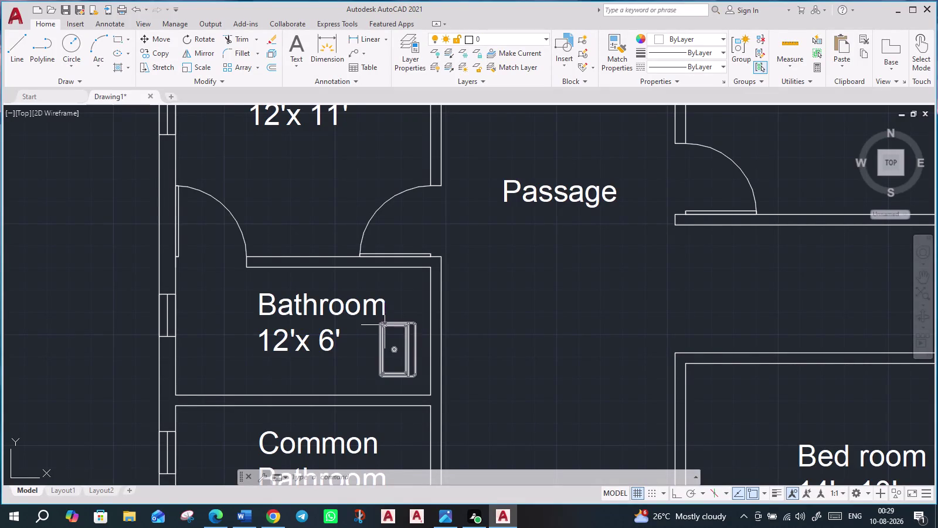
Rotate the 12'x 6' bathroom washbasin about its corner, with Ortho on, to lie horizontally.
click(385, 325)
text(ro)
key(Return)
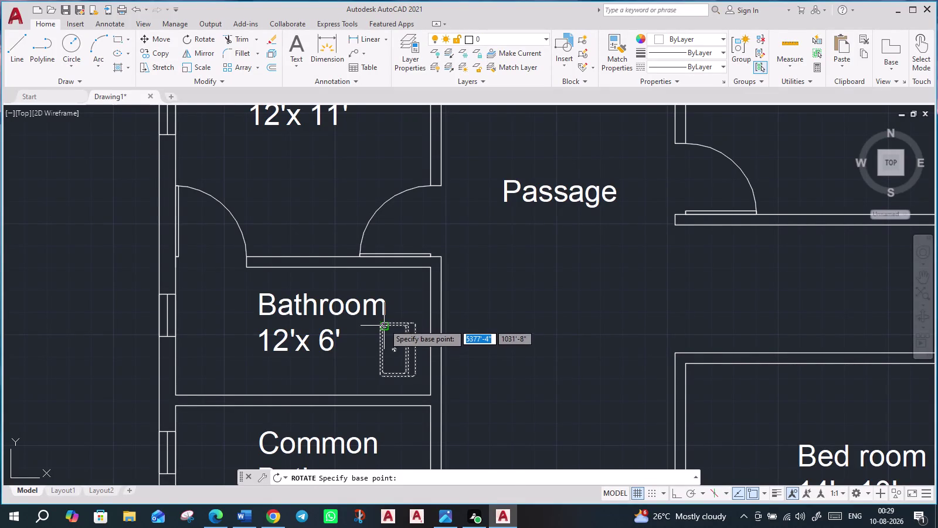
click(380, 323)
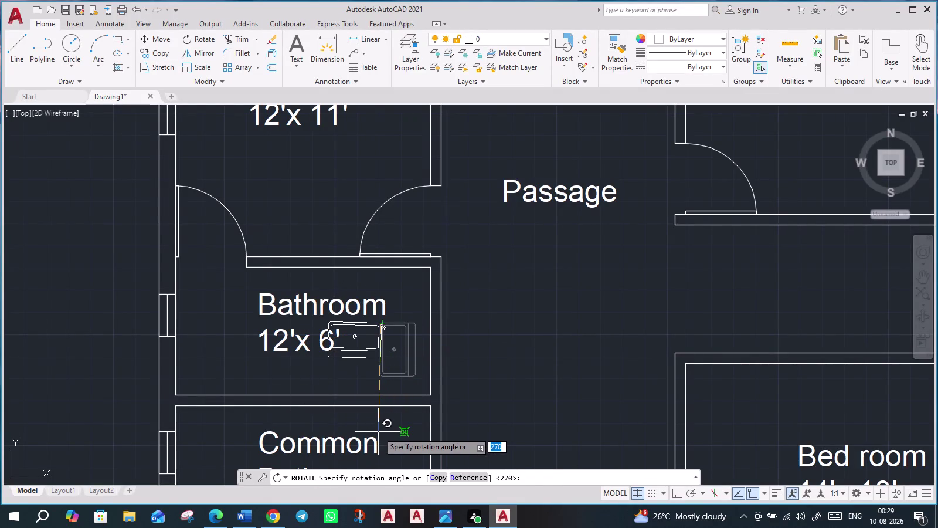
key(F8)
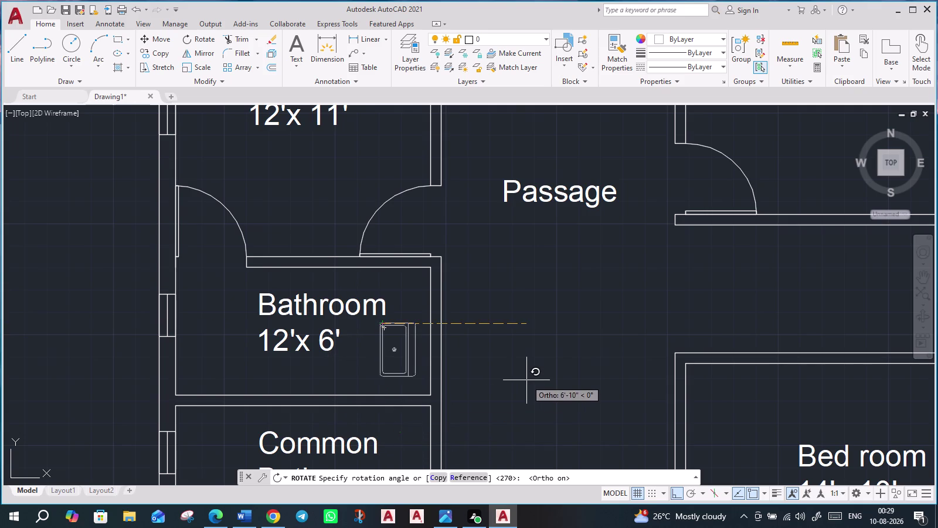
click(317, 245)
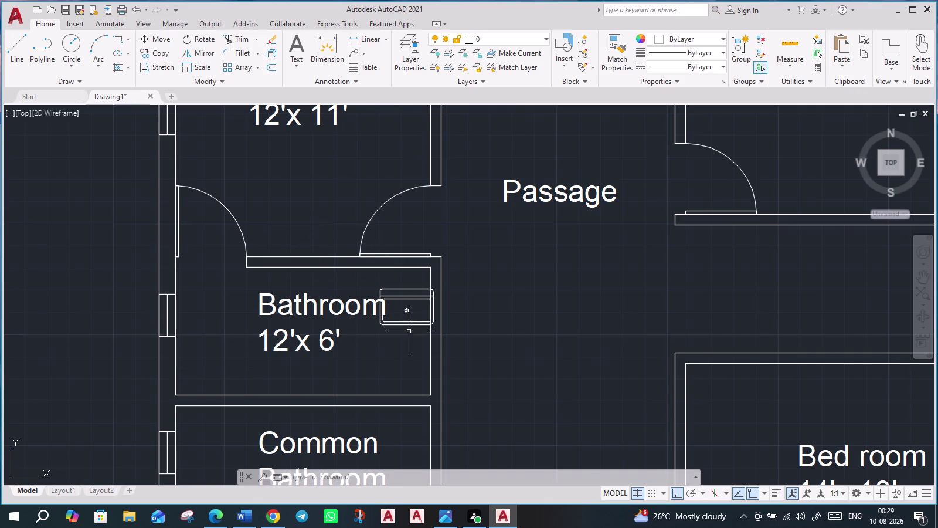
Select the rotated washbasin and start moving it with M.
click(405, 324)
key(m)
key(Return)
scroll(up, 3)
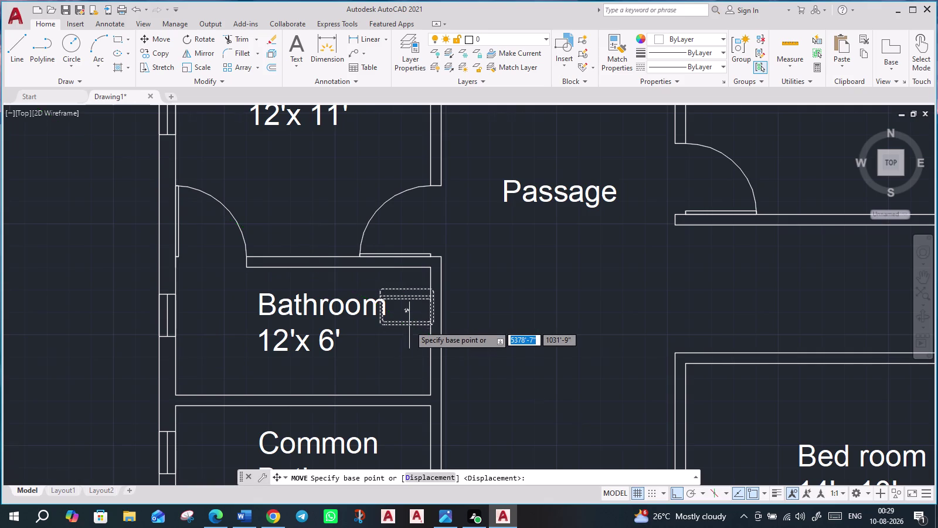
With Ortho off, snap the washbasin to the Nearest point on the 12'x 6' bathroom's bottom wall.
click(399, 325)
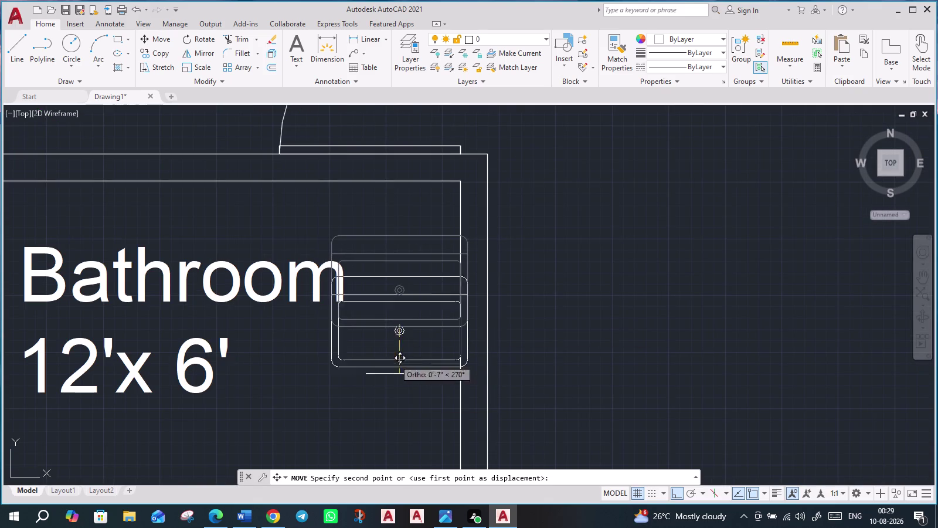
middle_drag(380, 391, 434, 175)
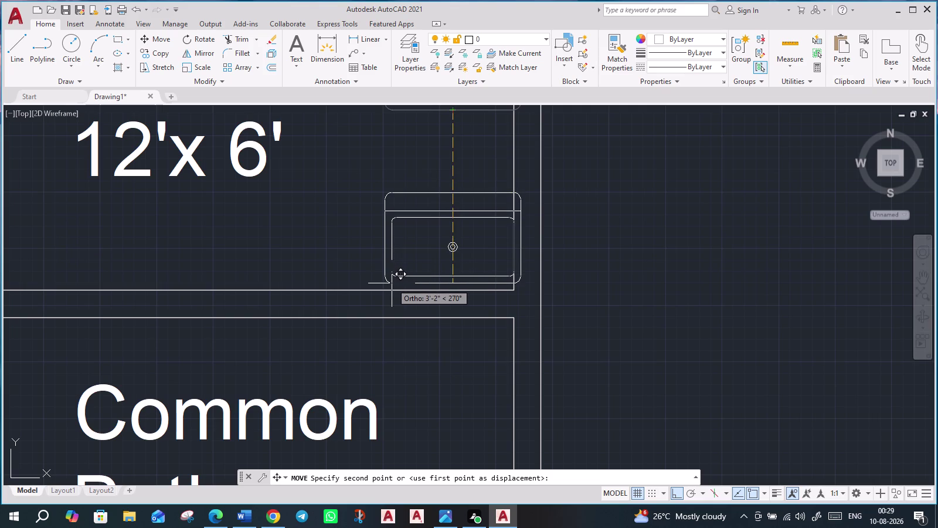
key(F8)
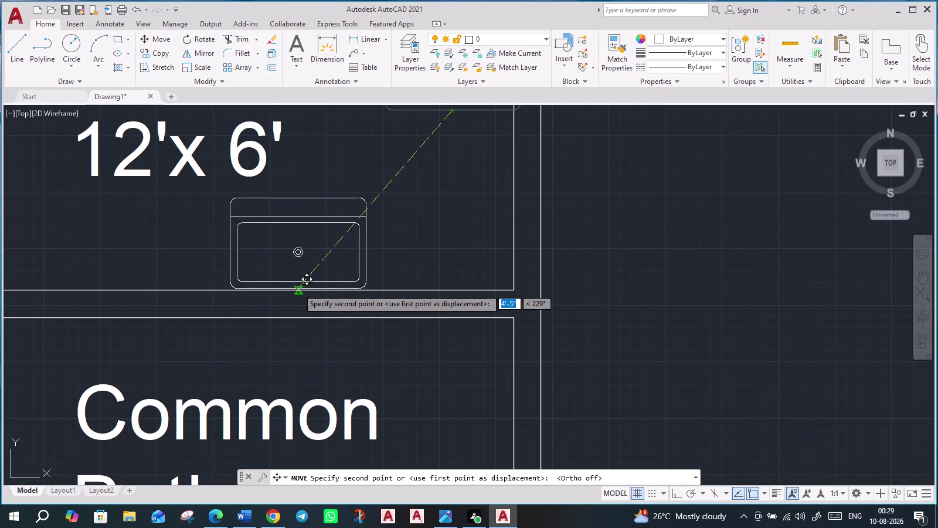
scroll(down, 3)
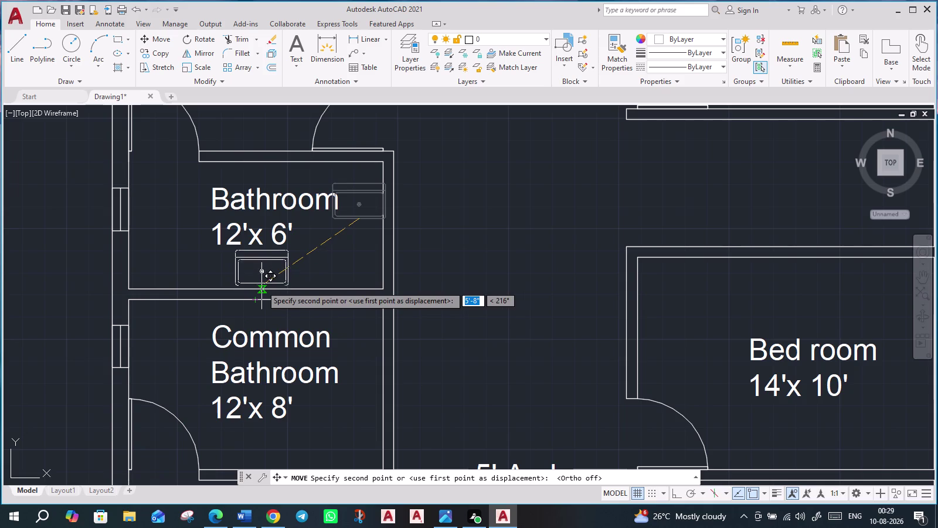
scroll(up, 3)
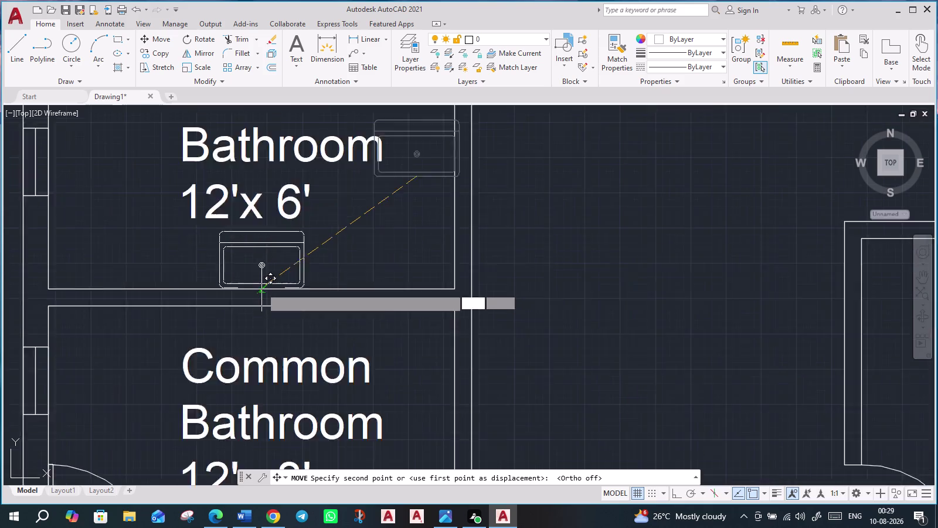
scroll(up, 3)
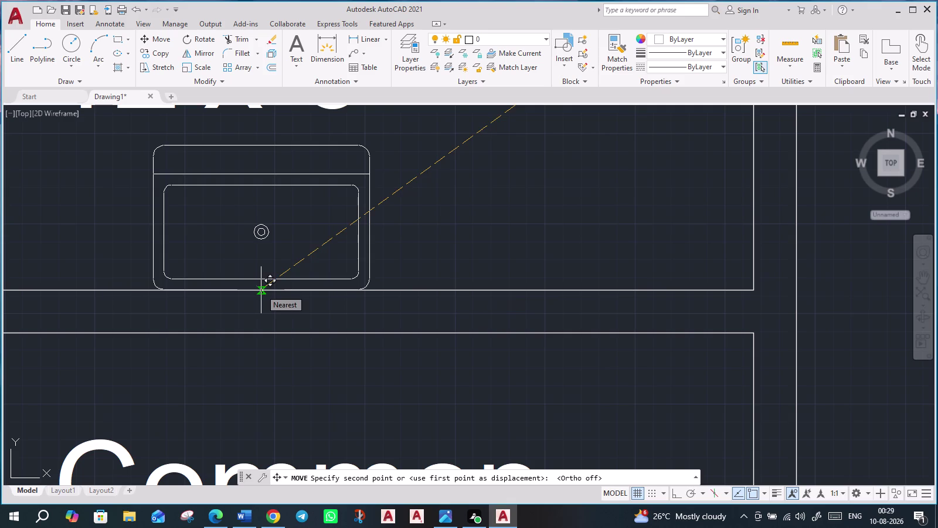
click(261, 290)
scroll(down, 3)
scroll(down, 3)
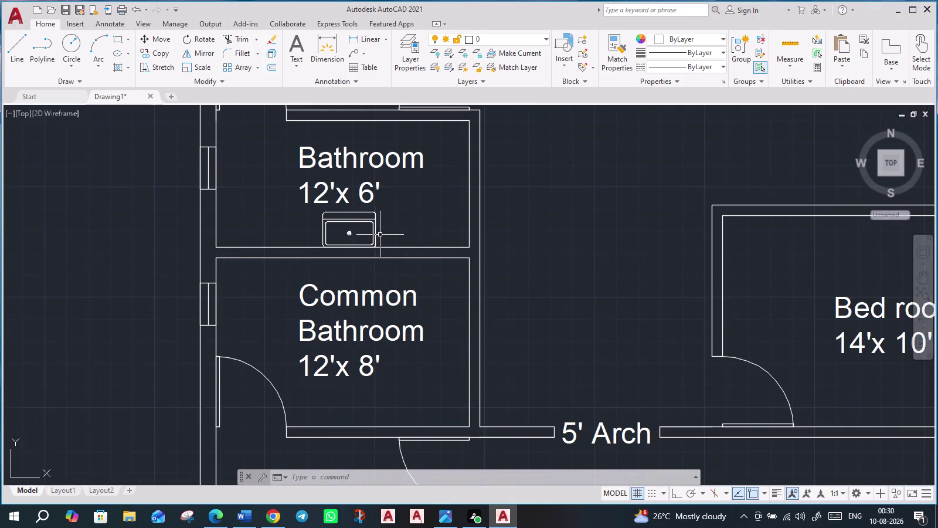
Bring the 14'x 5' bathroom into view and rotate its washbasin with Ortho on.
scroll(down, 3)
middle_drag(532, 248, 228, 361)
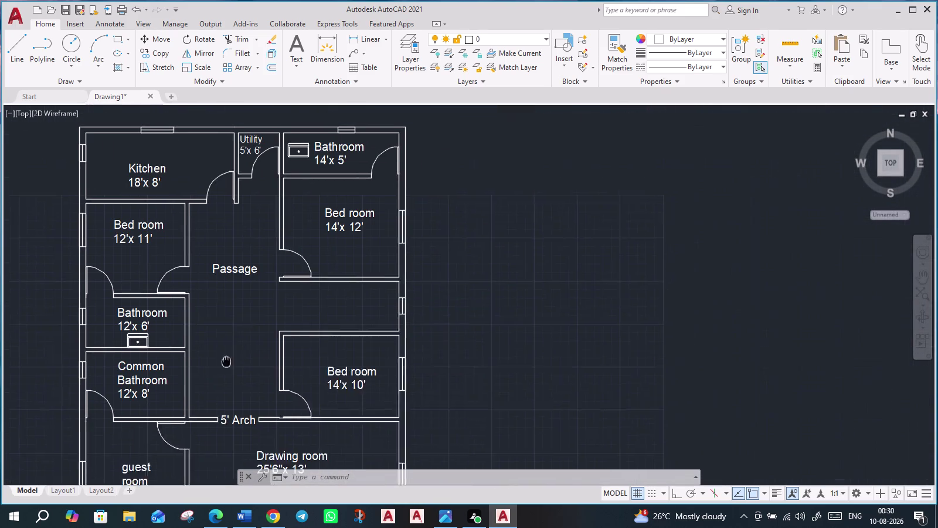
middle_drag(227, 360, 214, 368)
scroll(up, 3)
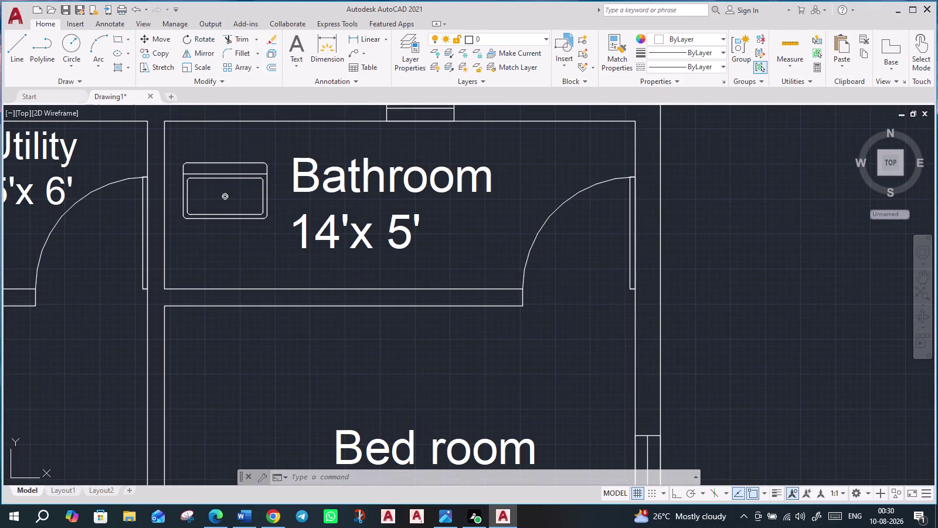
scroll(down, 3)
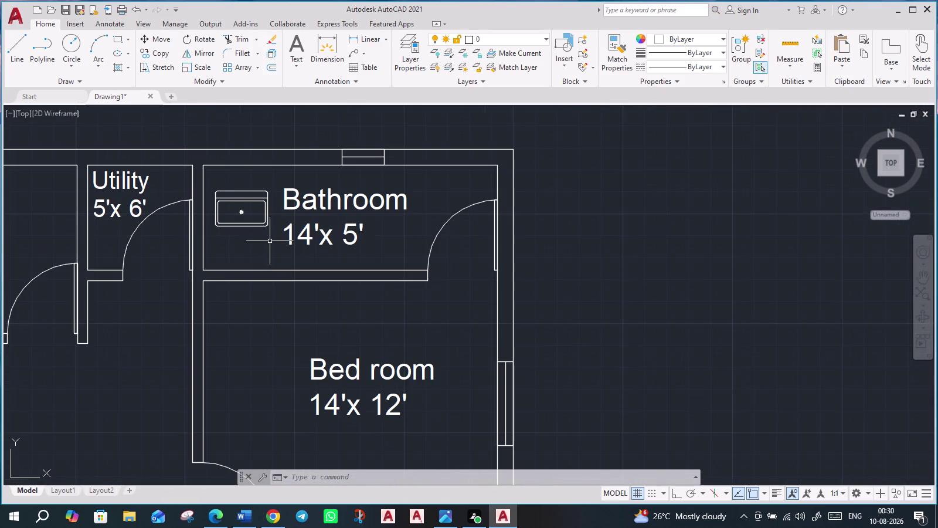
click(262, 198)
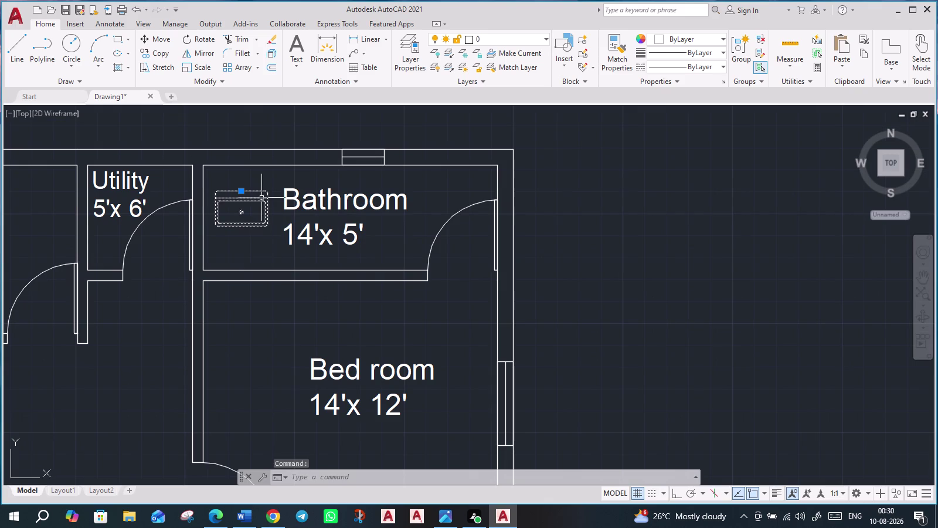
text(ro)
key(Return)
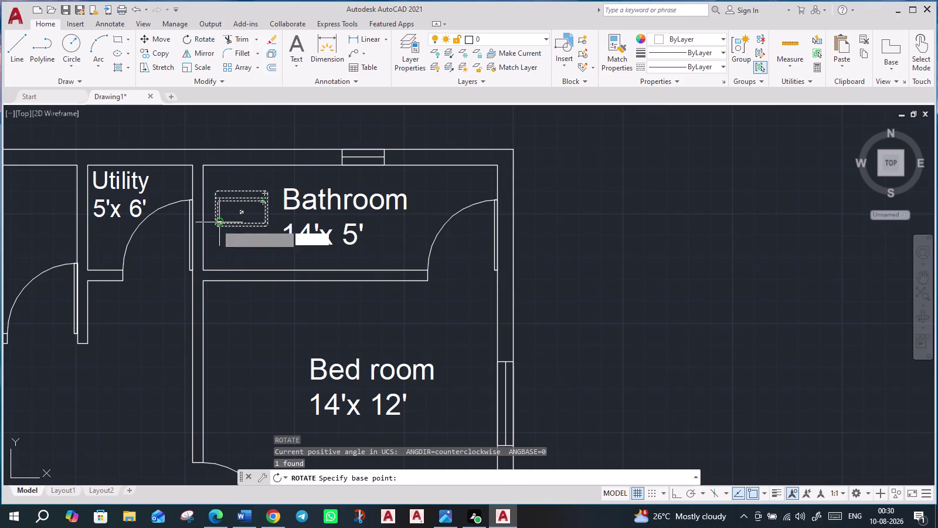
click(212, 227)
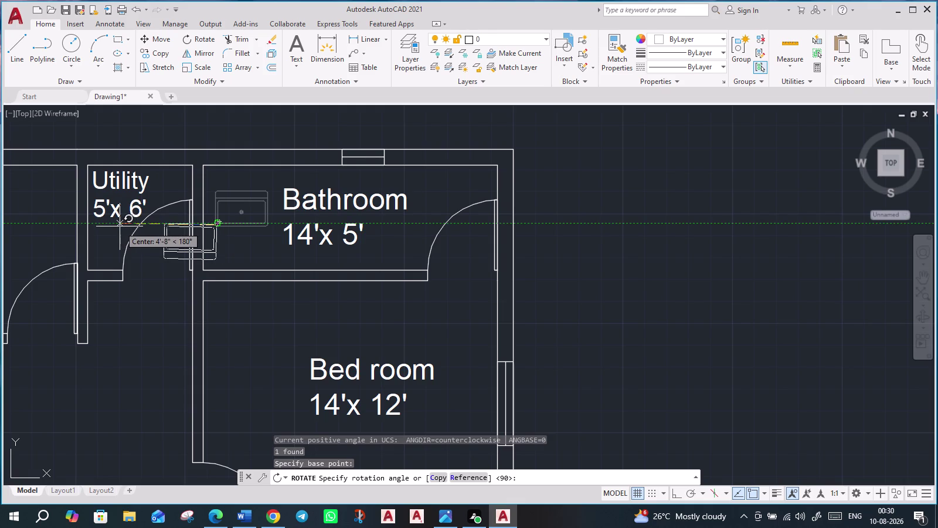
key(F8)
click(120, 226)
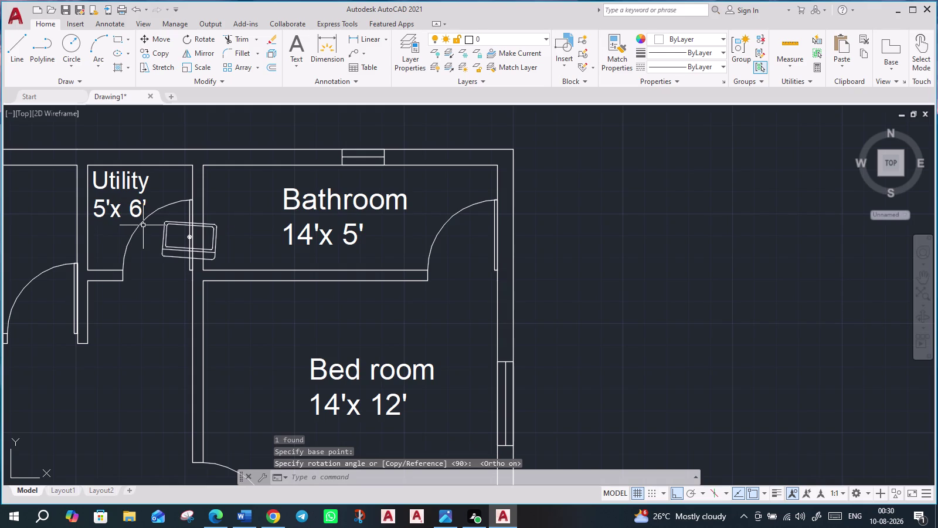
Undo that rotation and rotate the washbasin again about its corner.
key(ctrl+z)
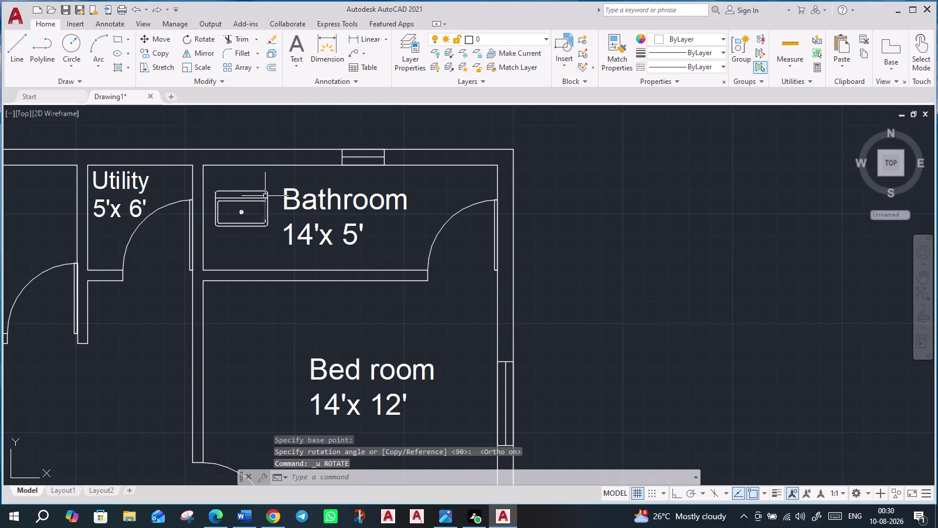
click(266, 195)
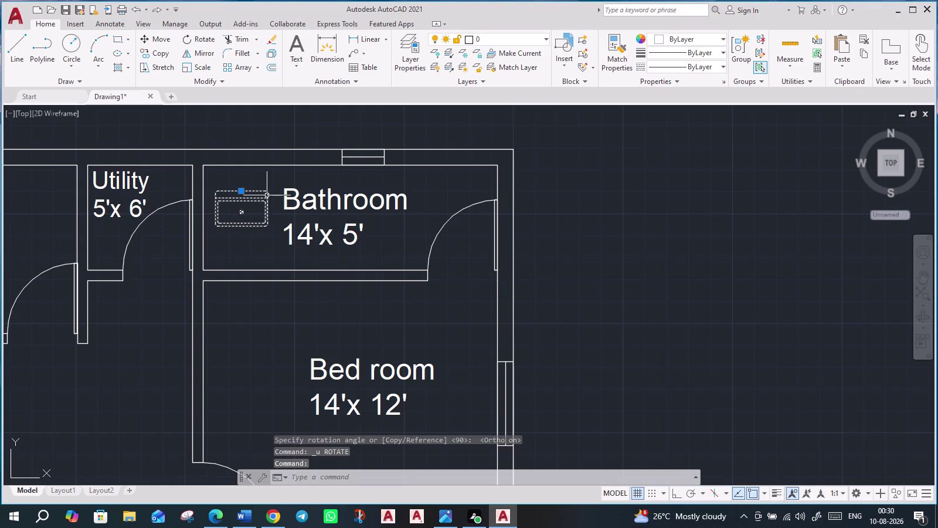
key(r)
key(o)
key(Return)
click(267, 194)
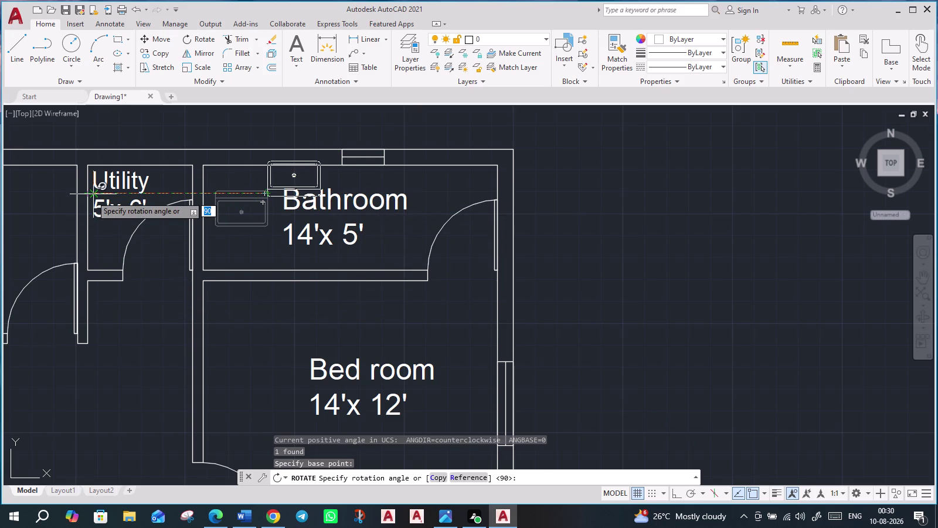
key(F8)
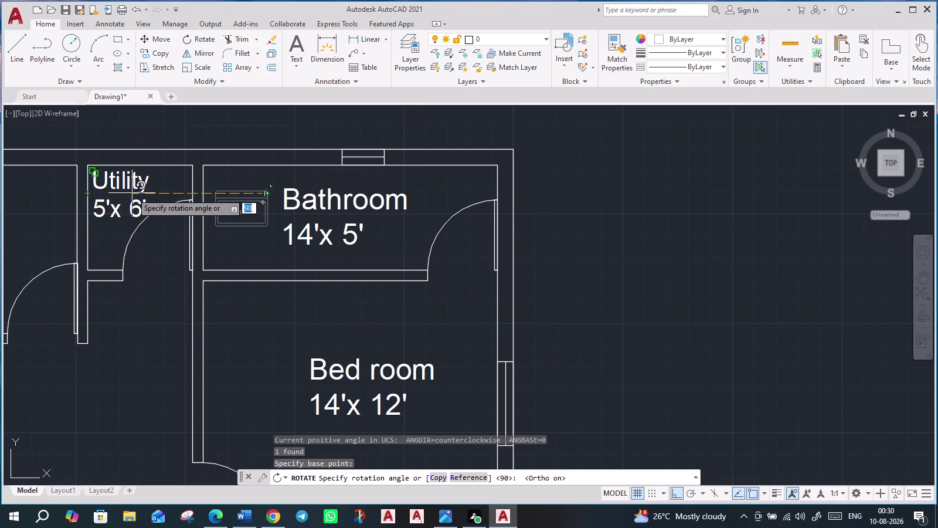
click(113, 193)
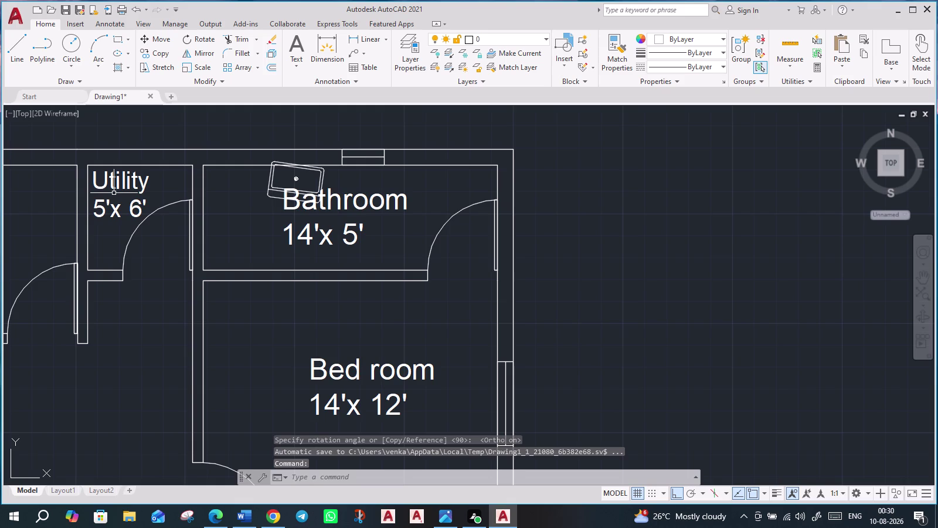
Undo the tilted rotation and turn the washbasin to its new orientation by the top wall.
key(ctrl+z)
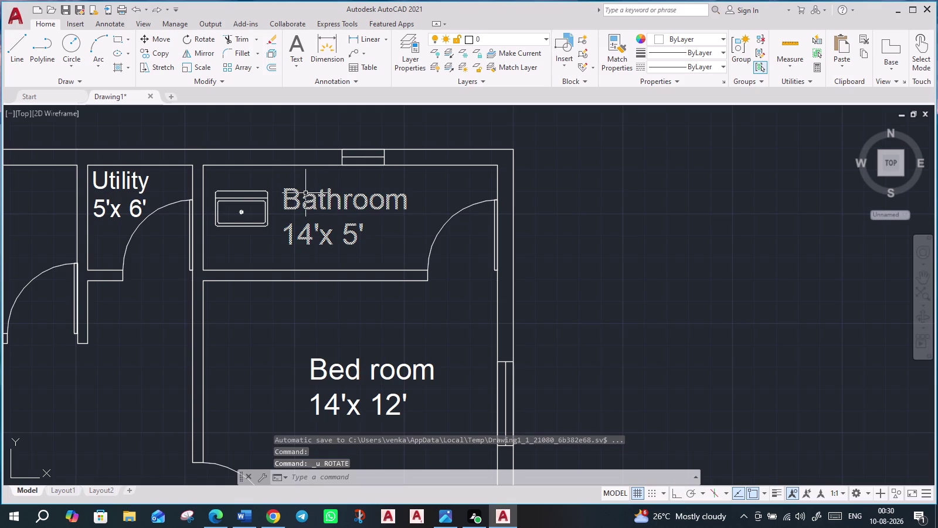
click(266, 196)
text(ro)
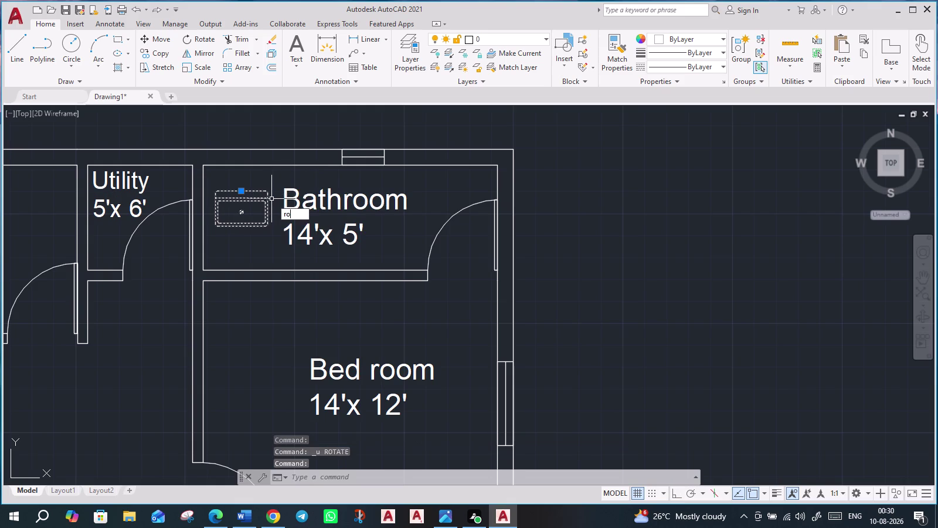
key(Return)
click(215, 190)
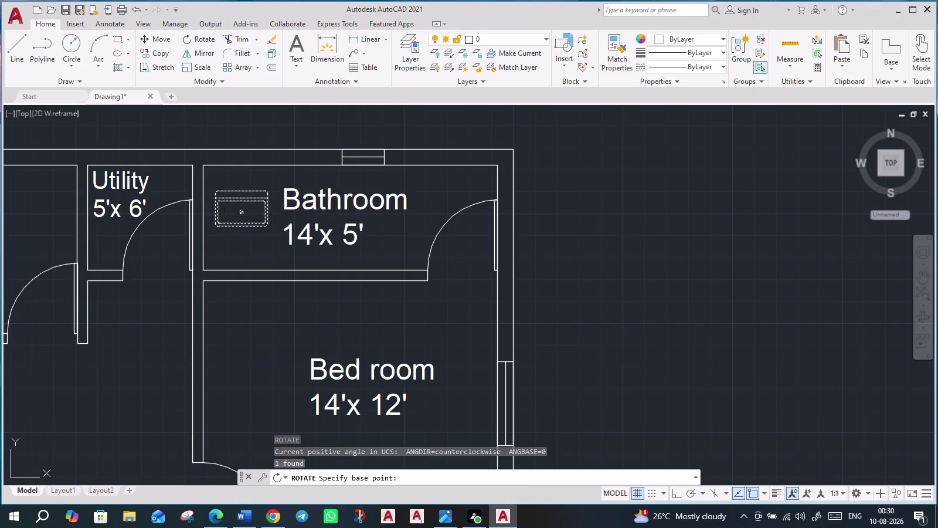
click(19, 190)
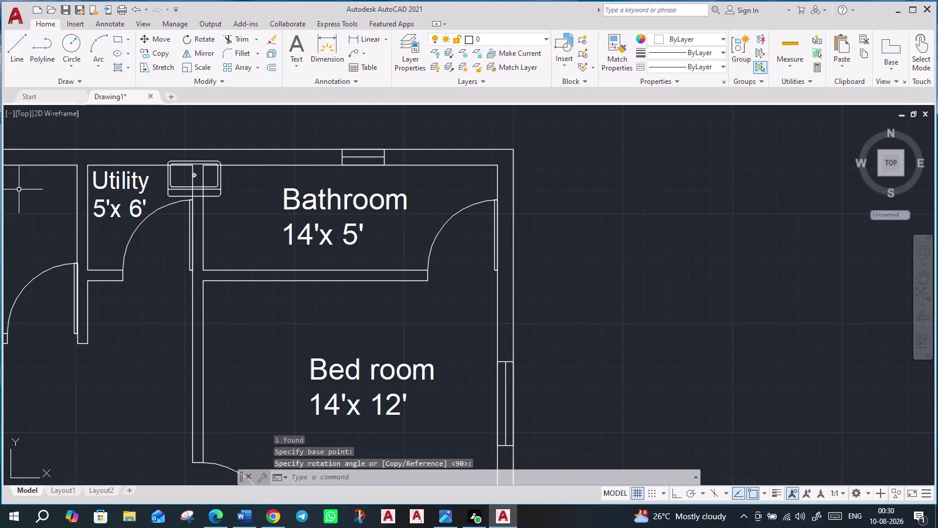
click(195, 164)
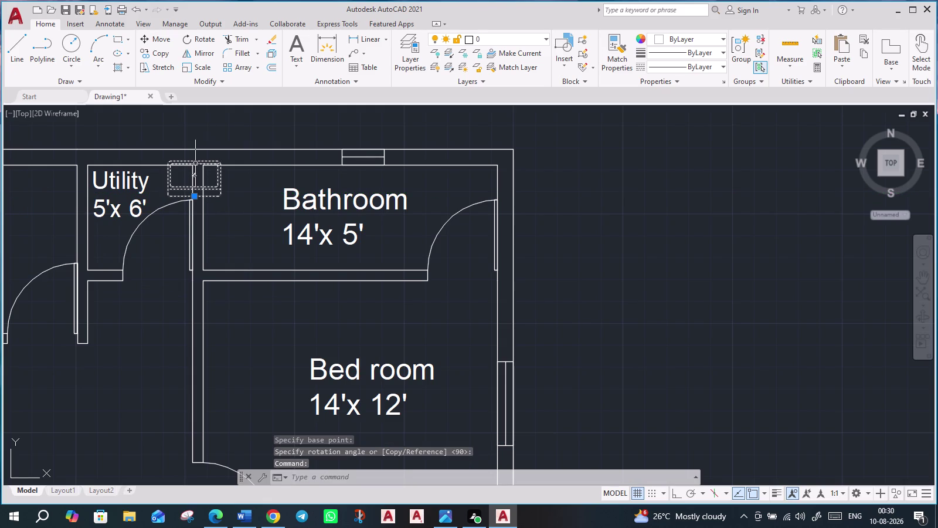
Move the washbasin by its edge onto the top wall inside the 14'x 5' bathroom.
key(b)
key(BackSpace)
key(m)
key(Return)
scroll(up, 3)
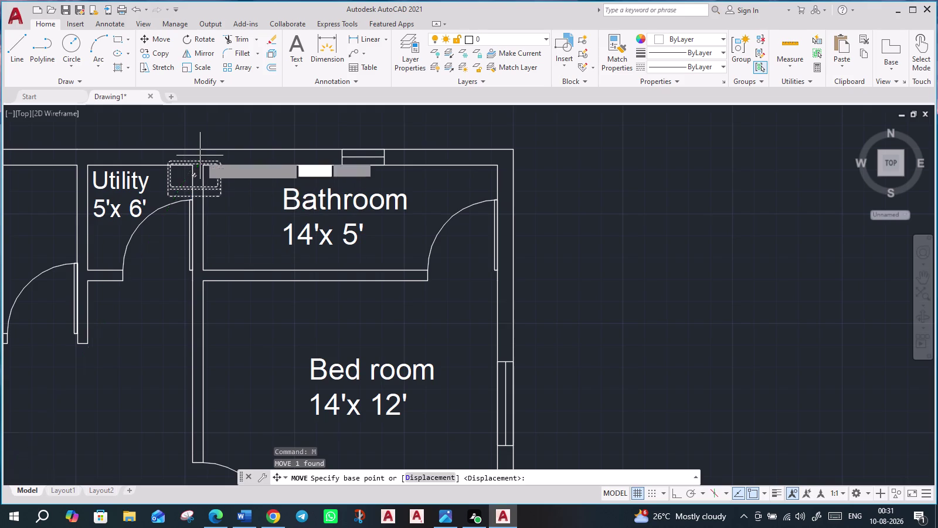
scroll(up, 3)
click(171, 177)
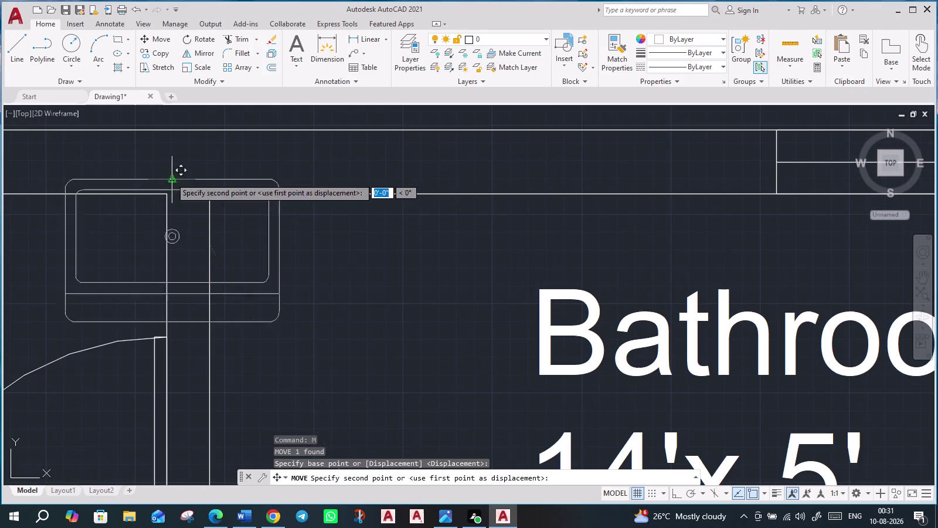
scroll(down, 3)
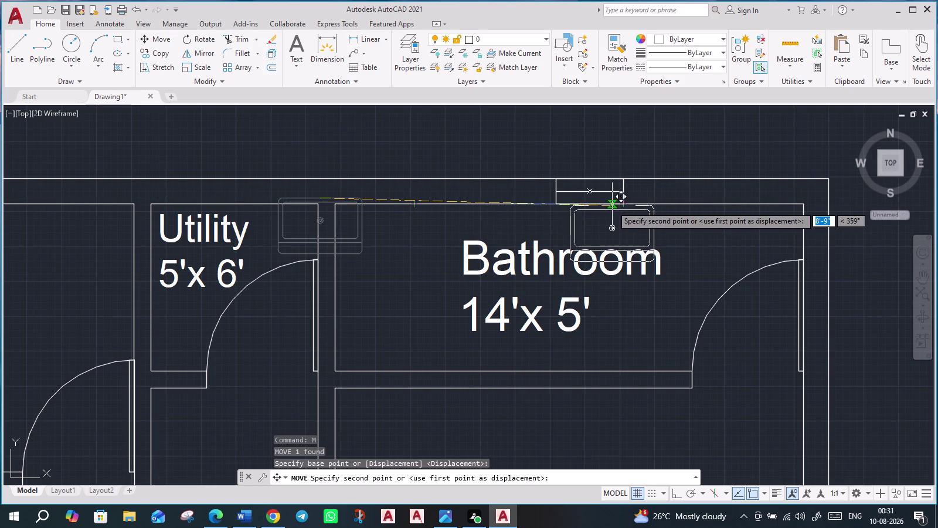
scroll(up, 3)
scroll(up, 3)
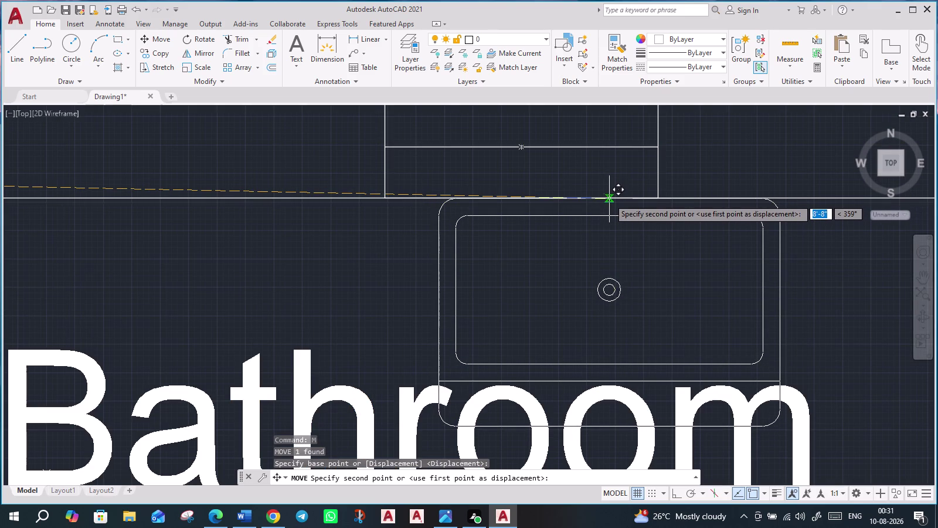
click(609, 199)
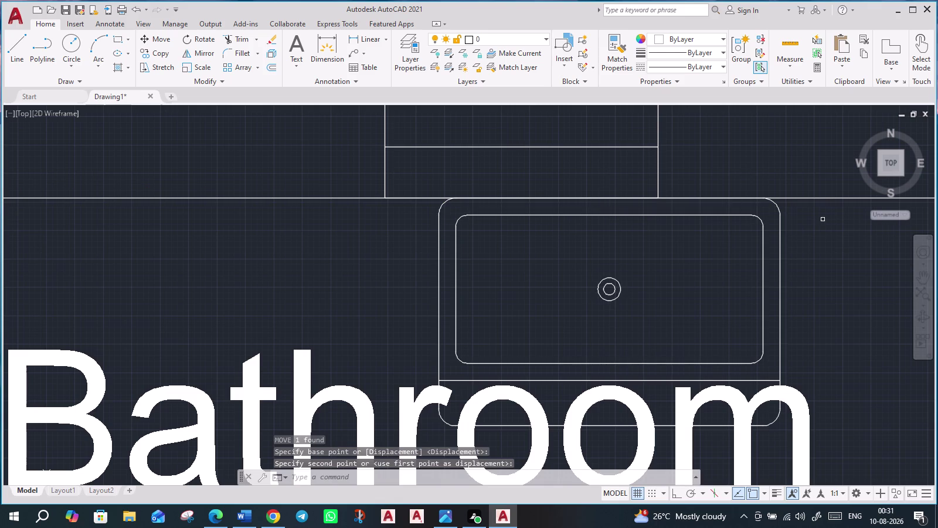
scroll(down, 3)
Zoom out and pan until the entire house floor plan is centered in view.
middle_drag(688, 274, 674, 265)
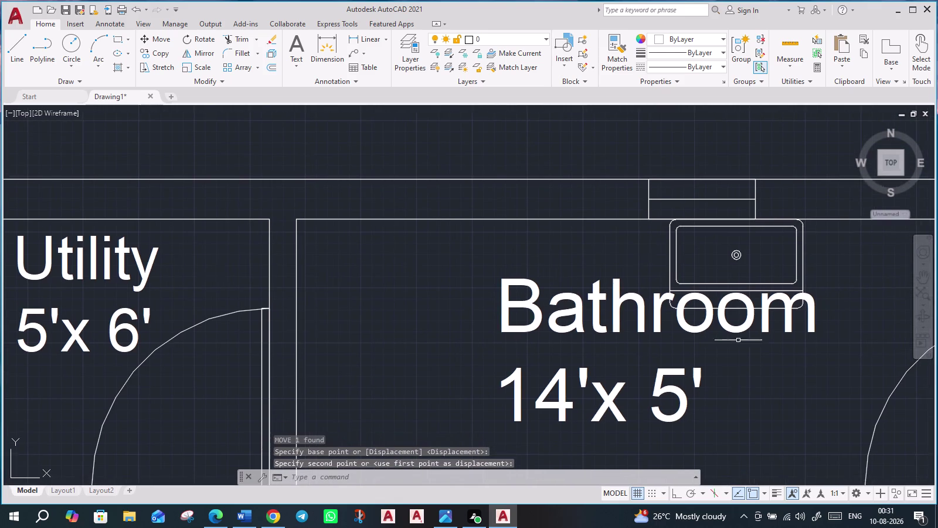
scroll(down, 3)
middle_drag(799, 367, 529, 274)
scroll(down, 3)
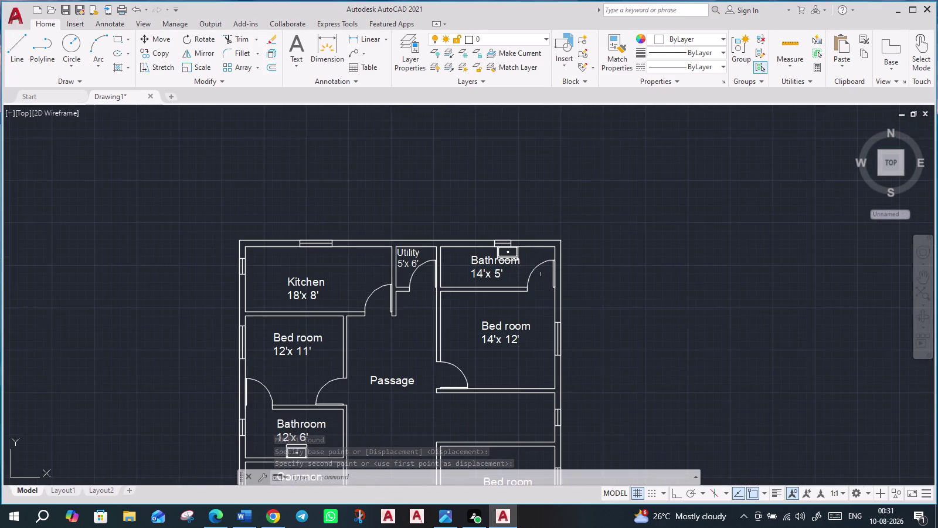
middle_drag(588, 307, 531, 227)
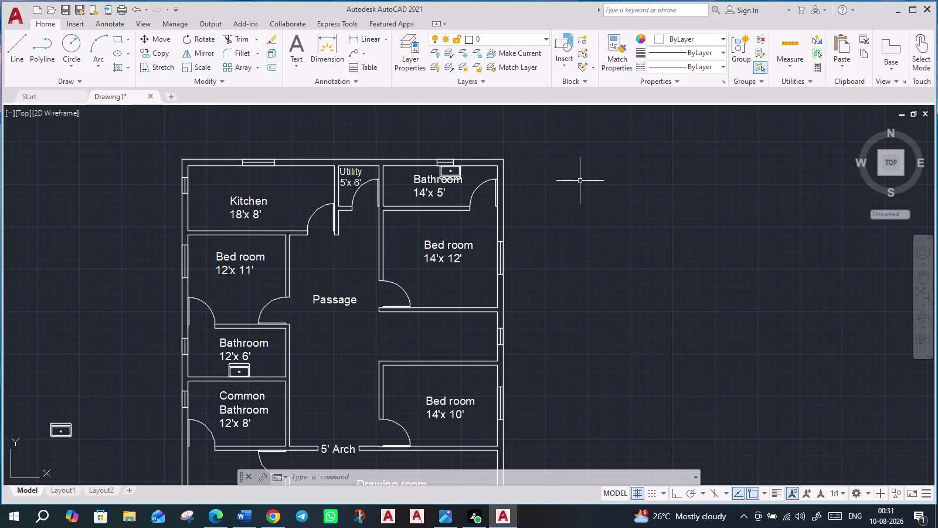
text(des)
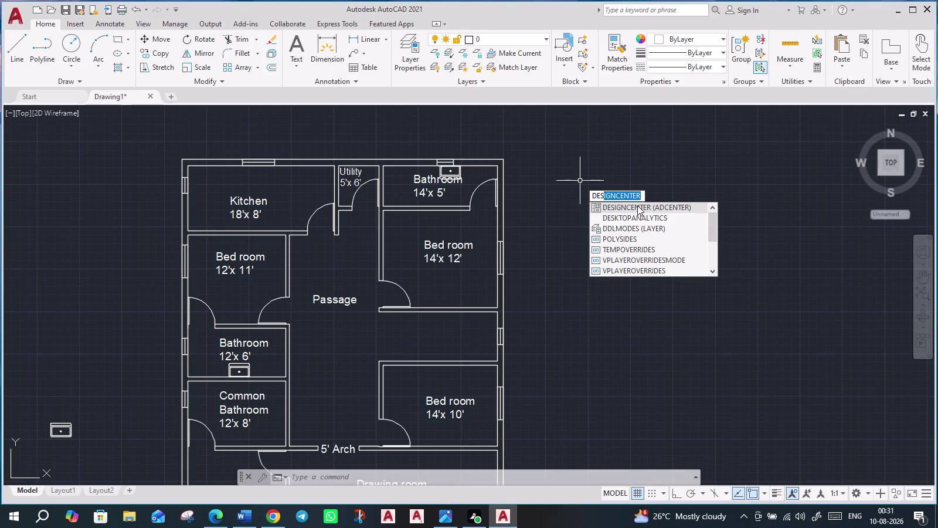
Drag Kitchens.dwg's Refrigerator - 2 door - 36 in front block beside the plan, then close DesignCenter.
click(637, 205)
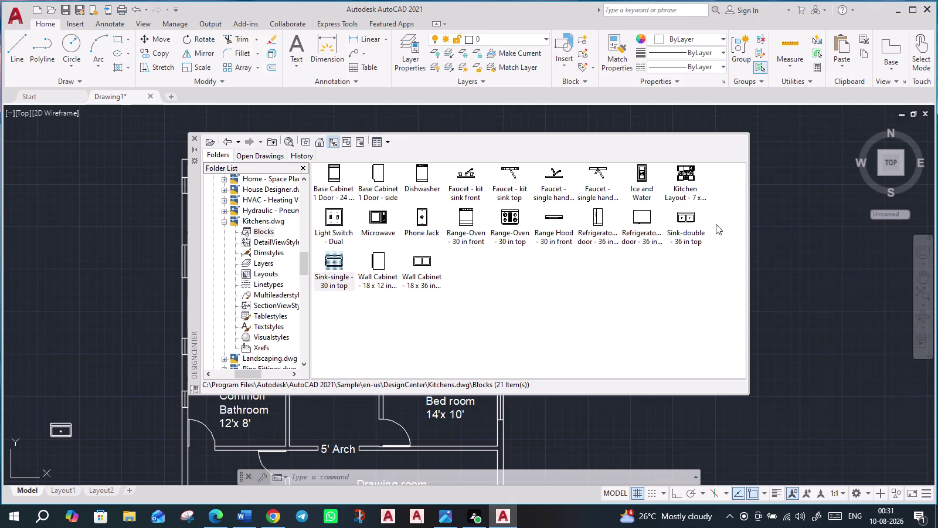
click(595, 231)
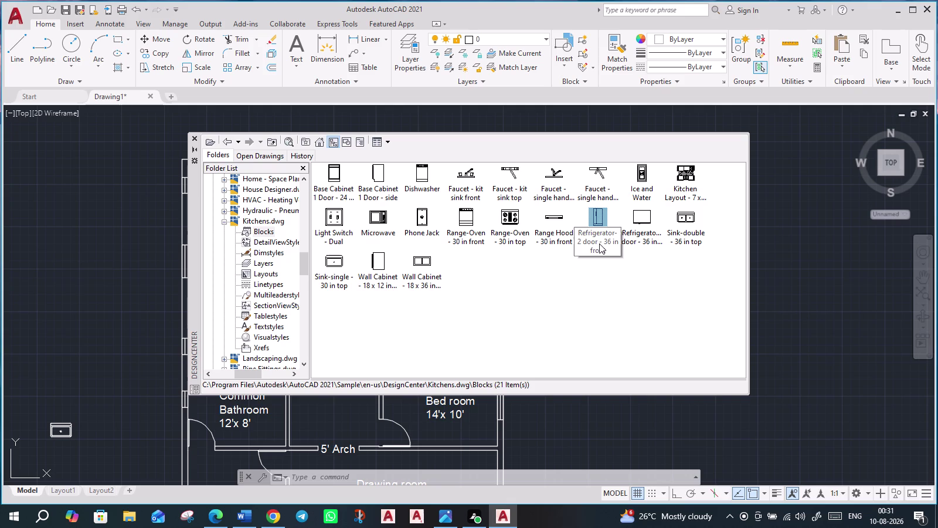
drag(602, 238, 161, 378)
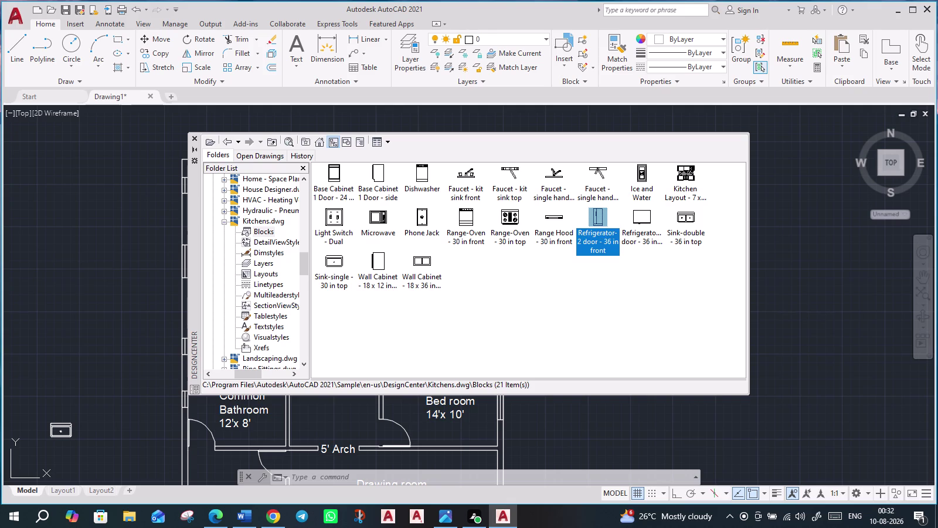
drag(160, 379, 76, 319)
click(76, 319)
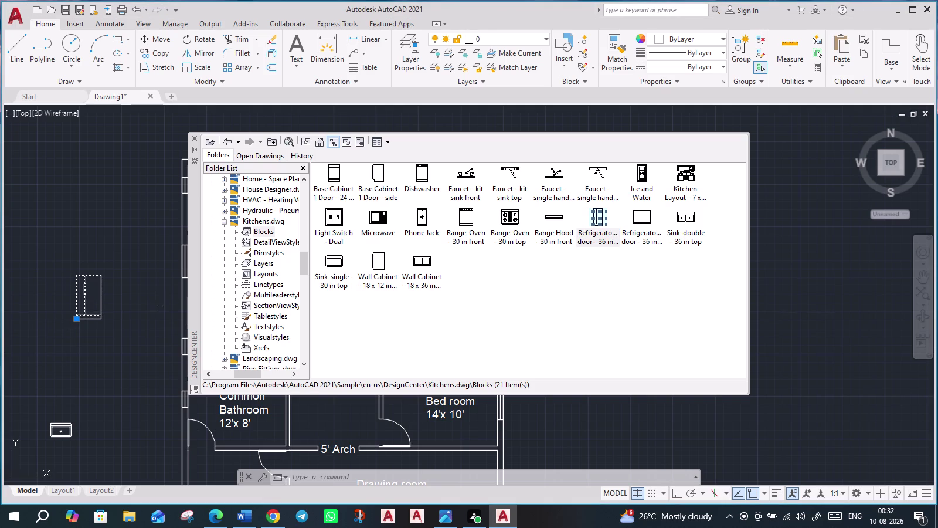
click(194, 138)
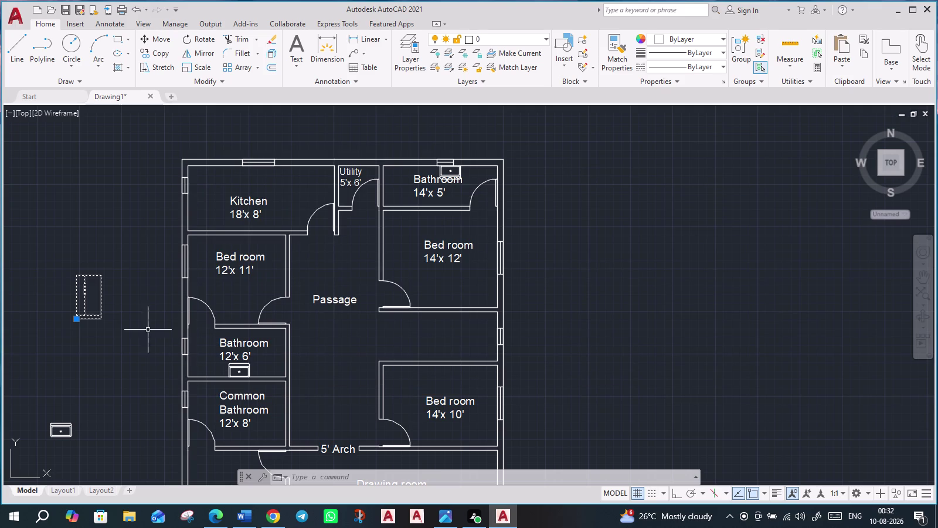
click(76, 318)
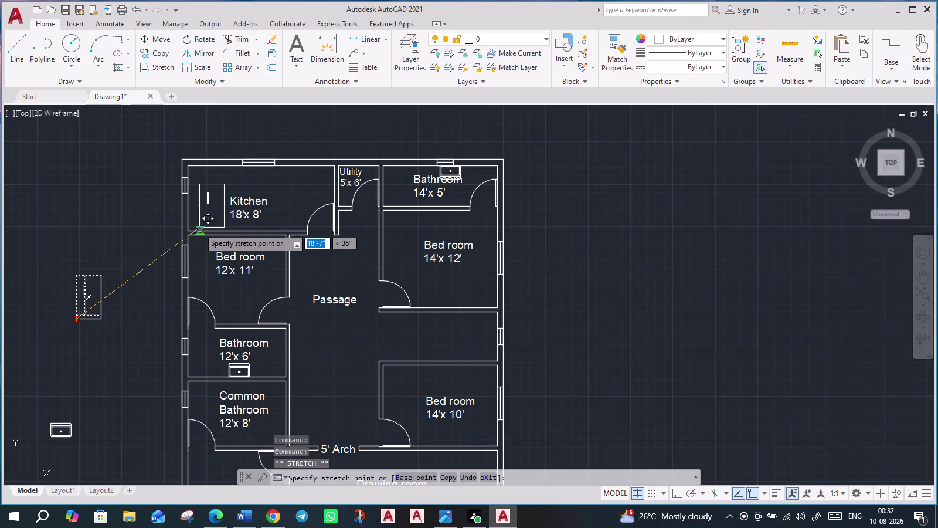
Cancel the pending stretch and pan to show the lower rooms down to the guest room.
scroll(up, 3)
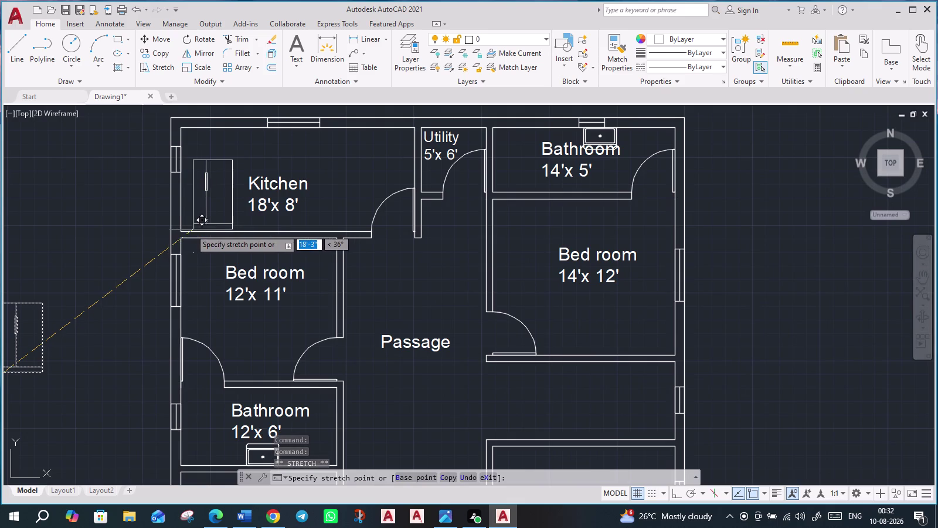
scroll(up, 3)
click(189, 233)
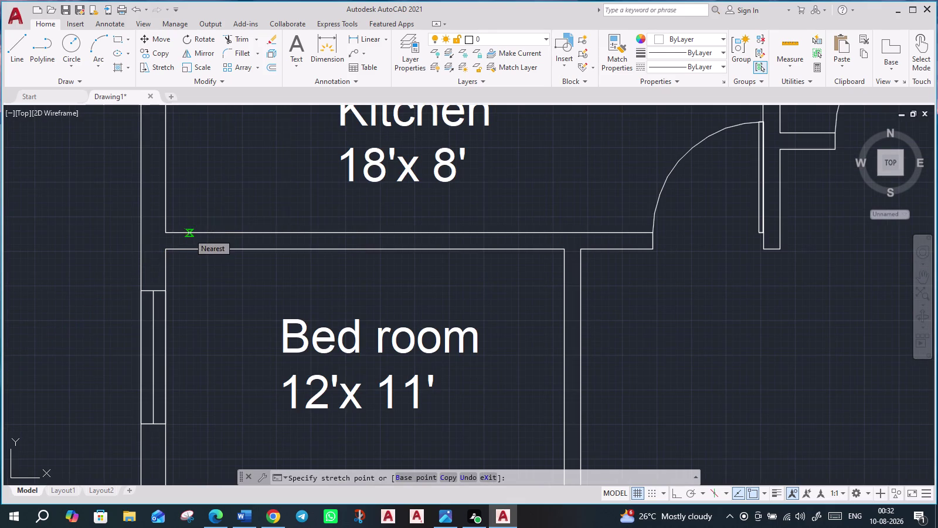
scroll(down, 3)
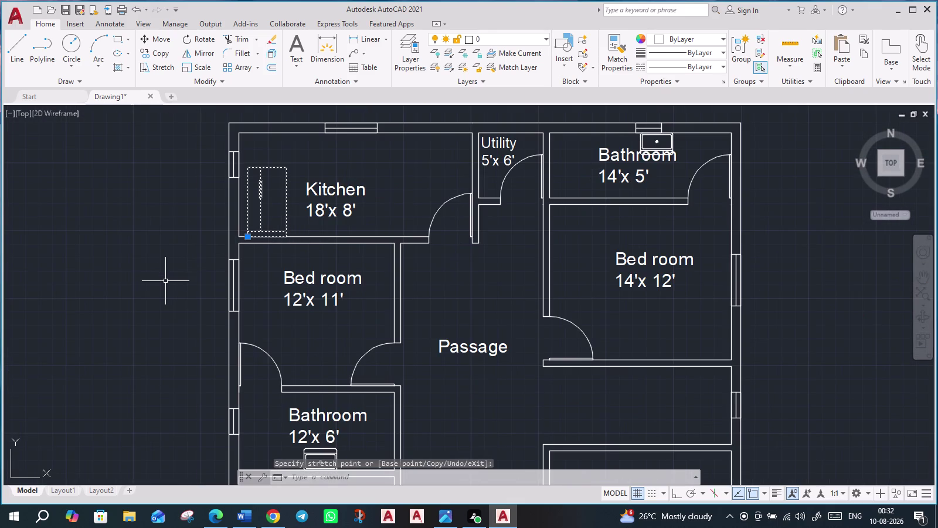
key(Escape)
scroll(down, 3)
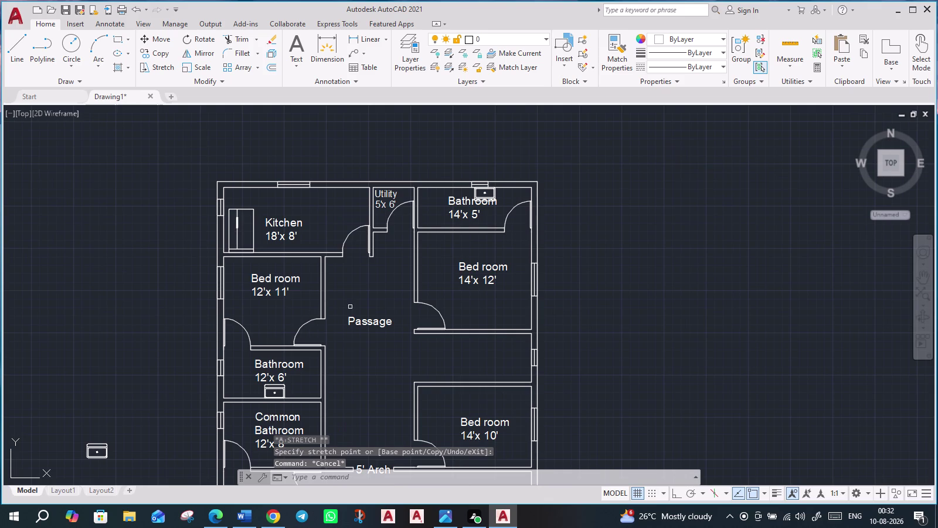
middle_drag(595, 360, 505, 295)
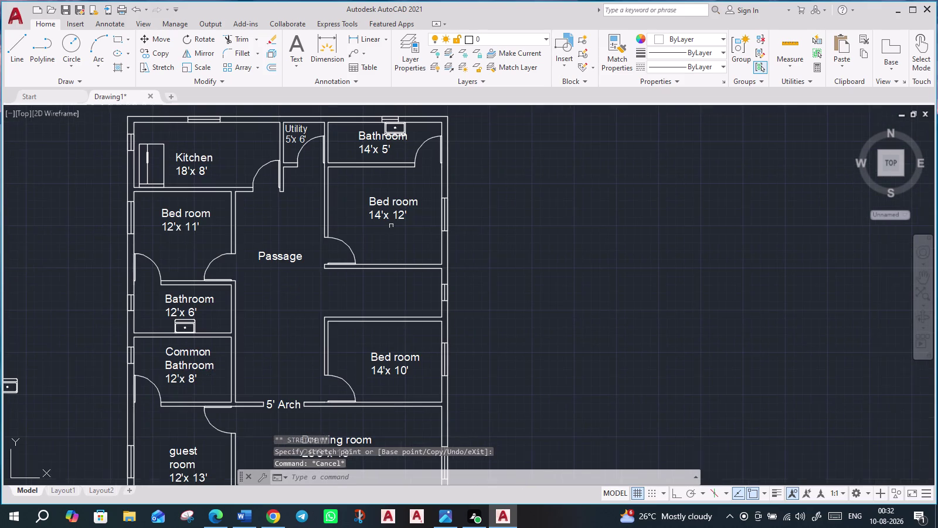
Reopen DesignCenter and browse the Folder List to House Designer.dwg.
text(des)
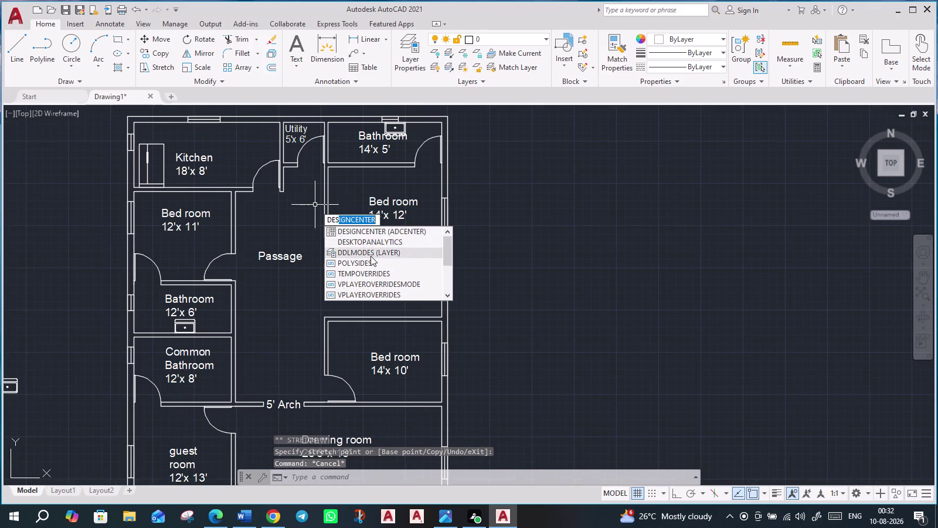
click(374, 232)
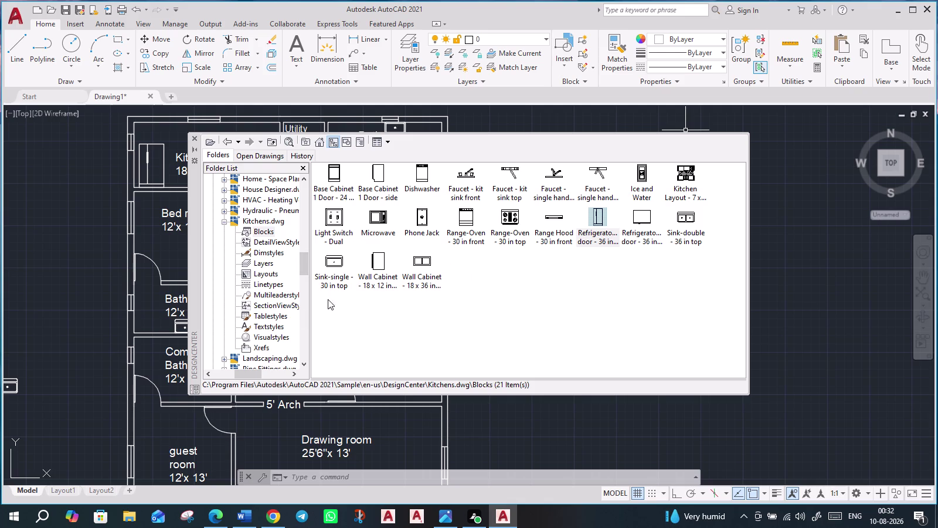
scroll(down, 3)
scroll(up, 3)
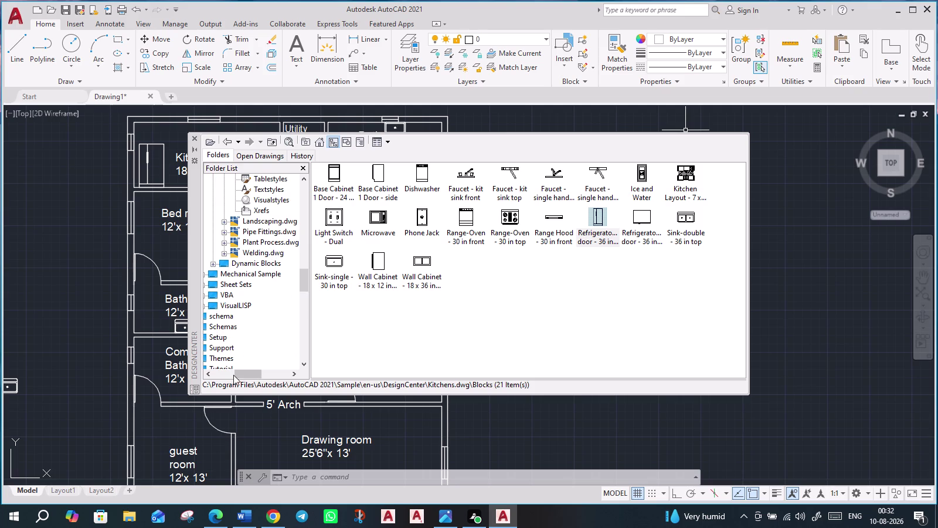
scroll(up, 3)
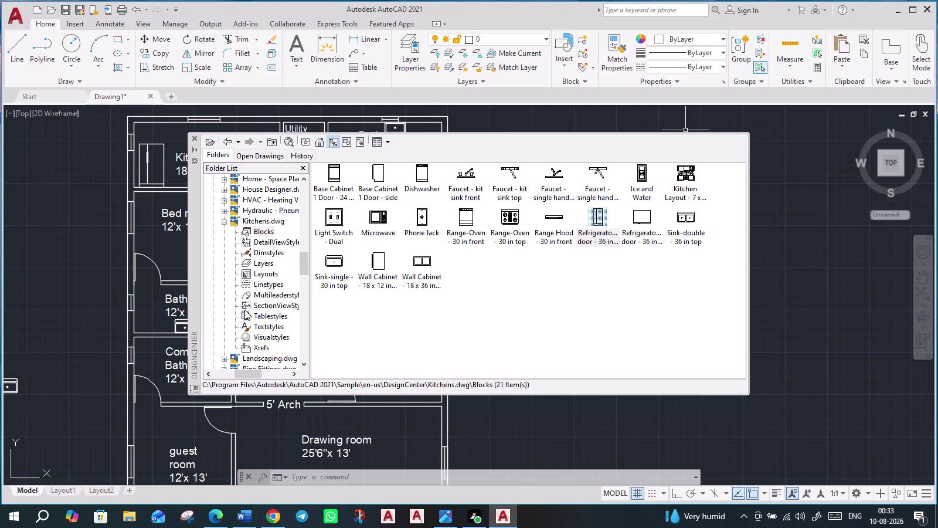
click(270, 192)
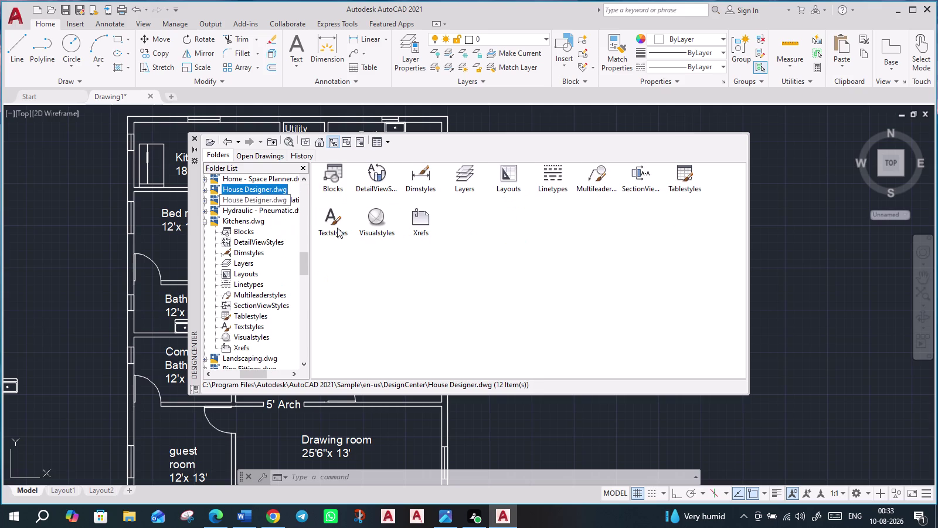
Expand the HVAC drawing in DesignCenter and list its blocks.
click(247, 202)
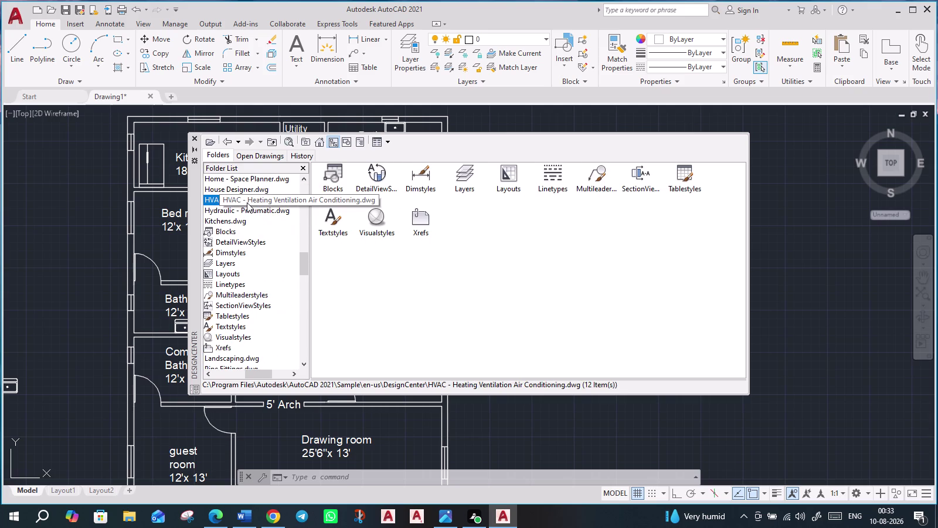
drag(254, 374, 233, 375)
click(258, 202)
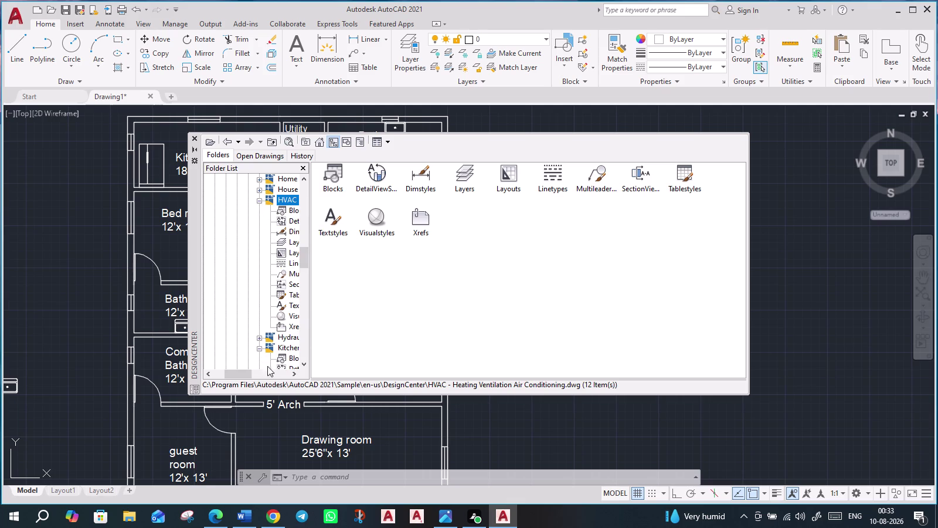
drag(240, 374, 253, 373)
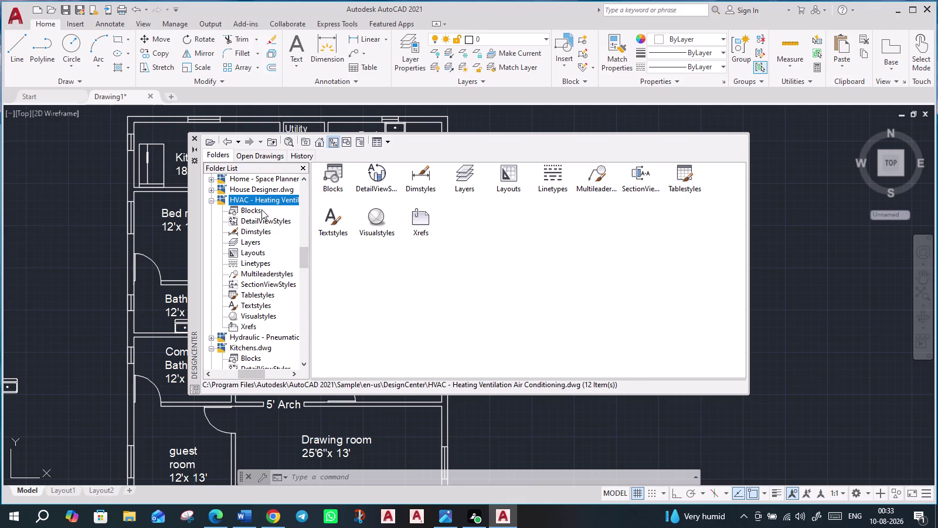
click(252, 207)
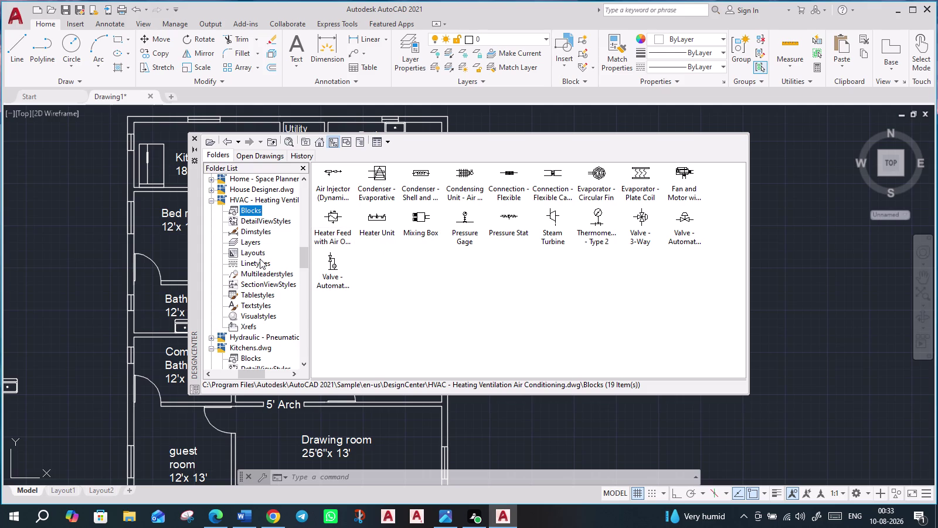
View the Textstyles and Linetypes drawing's Blocks and DetailViewStyles, then Basic Electronics' blocks.
scroll(up, 3)
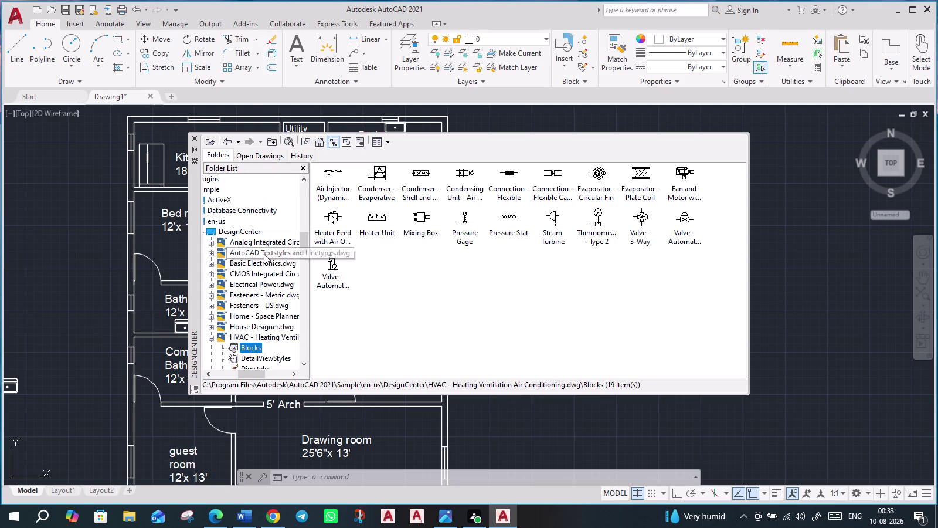
click(210, 253)
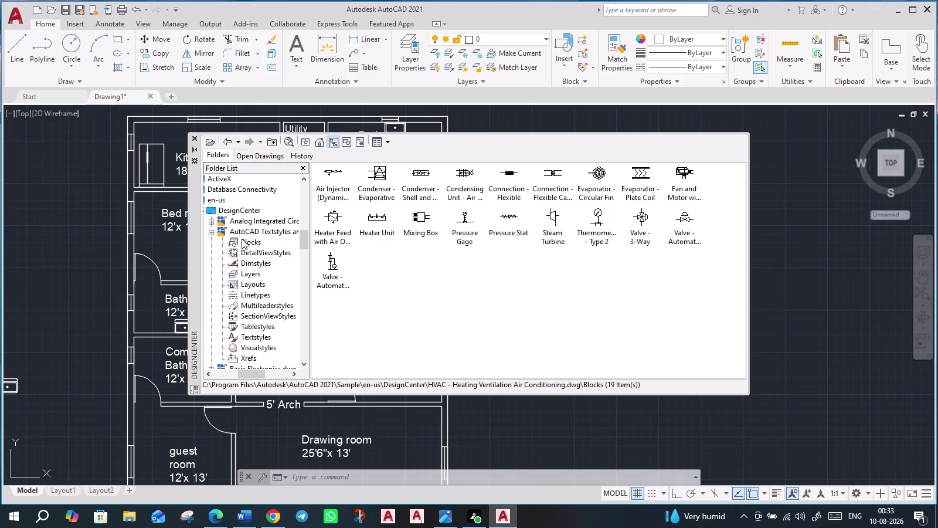
click(241, 243)
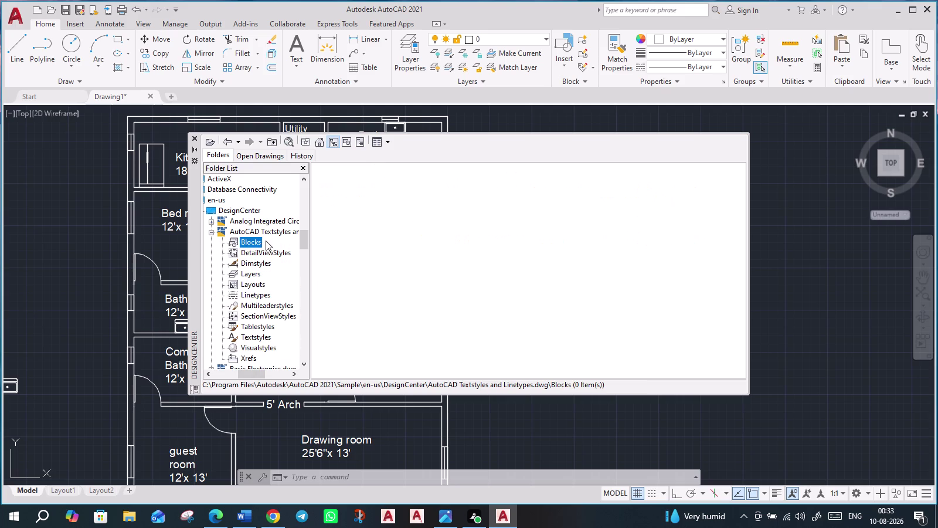
click(251, 251)
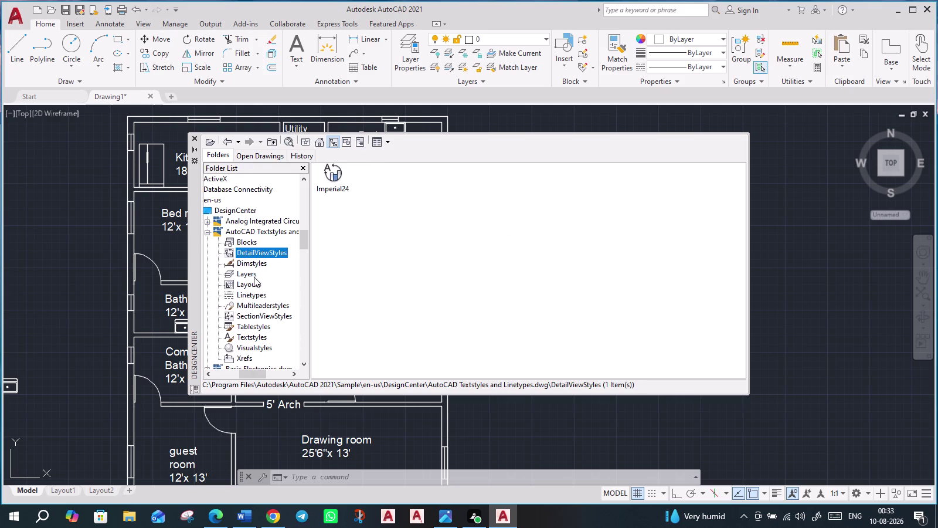
scroll(down, 3)
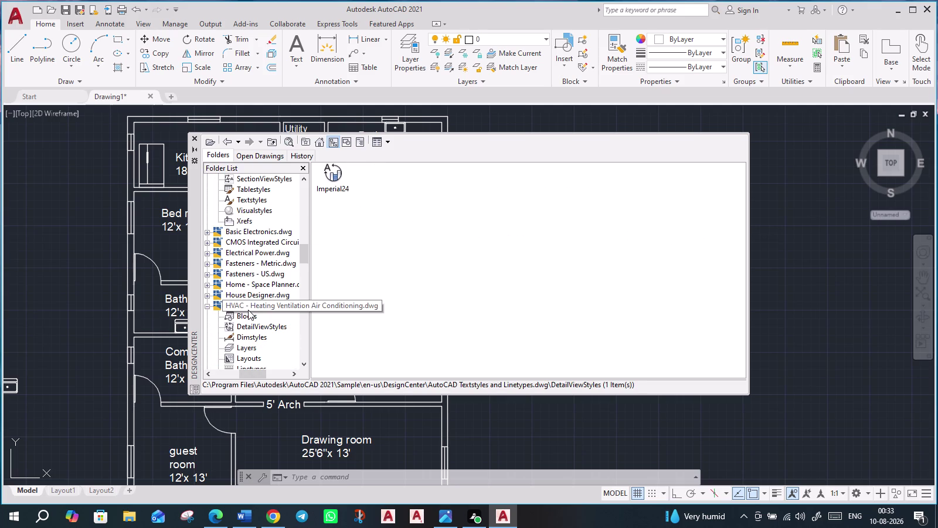
click(206, 232)
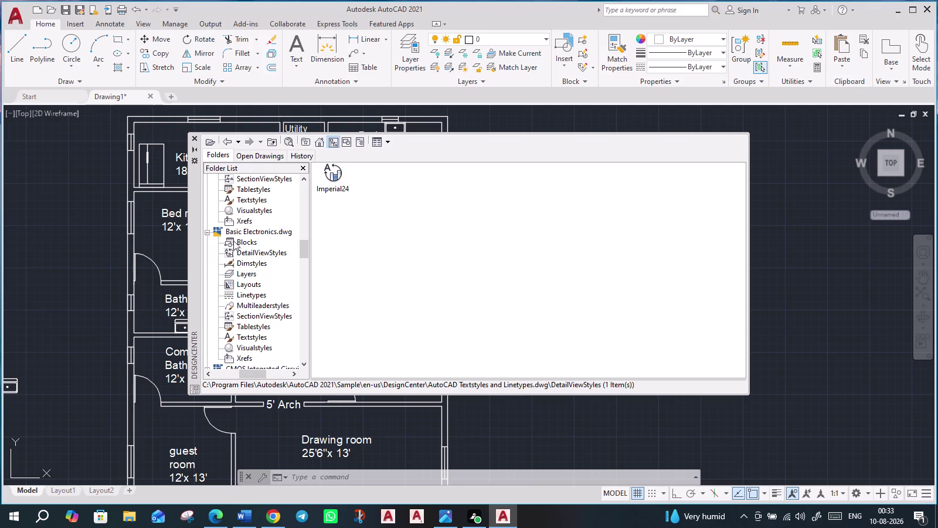
click(237, 243)
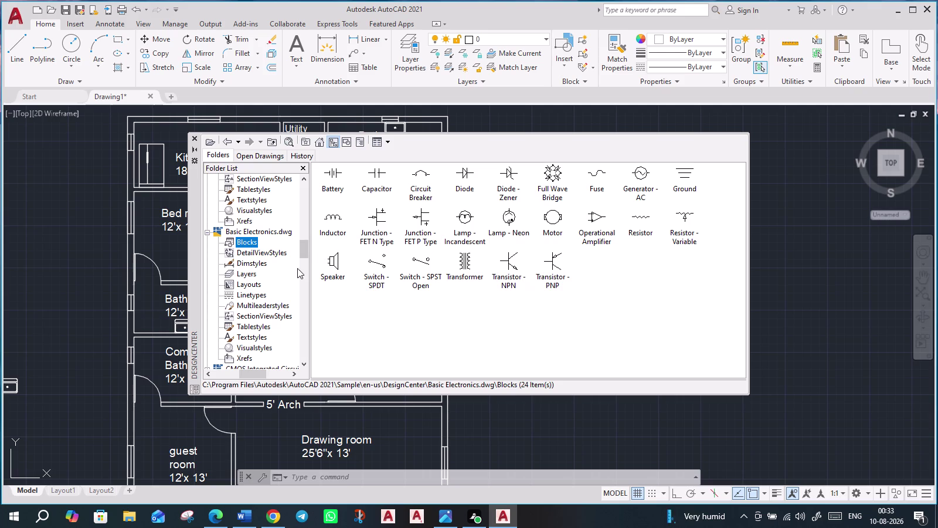
After Basic Electronics dimstyles and CMOS contents, list House Designer's 20 blocks, including sinks and toilets.
click(254, 261)
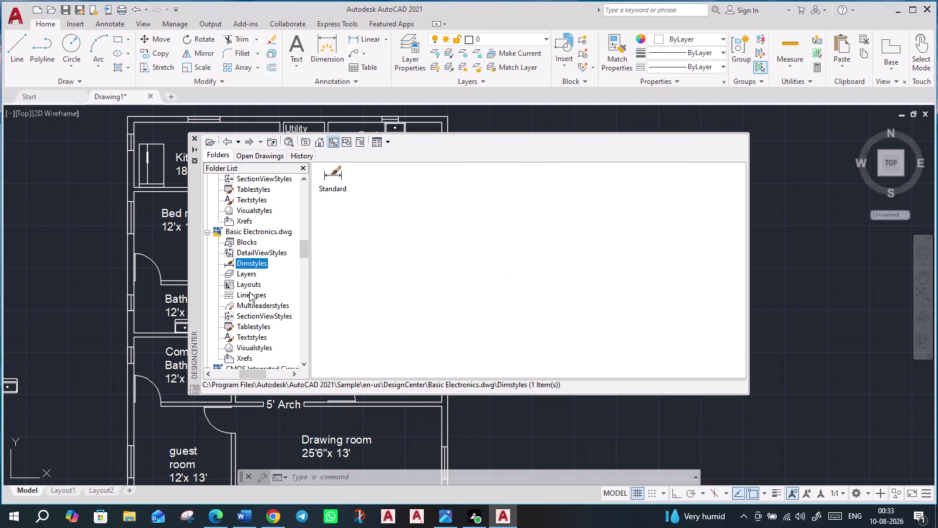
scroll(down, 3)
click(240, 229)
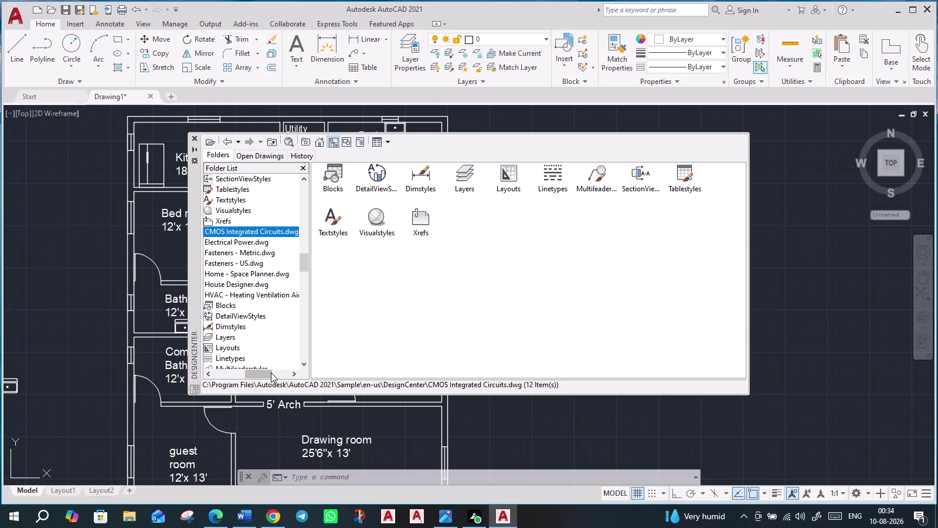
drag(267, 371, 259, 371)
click(216, 285)
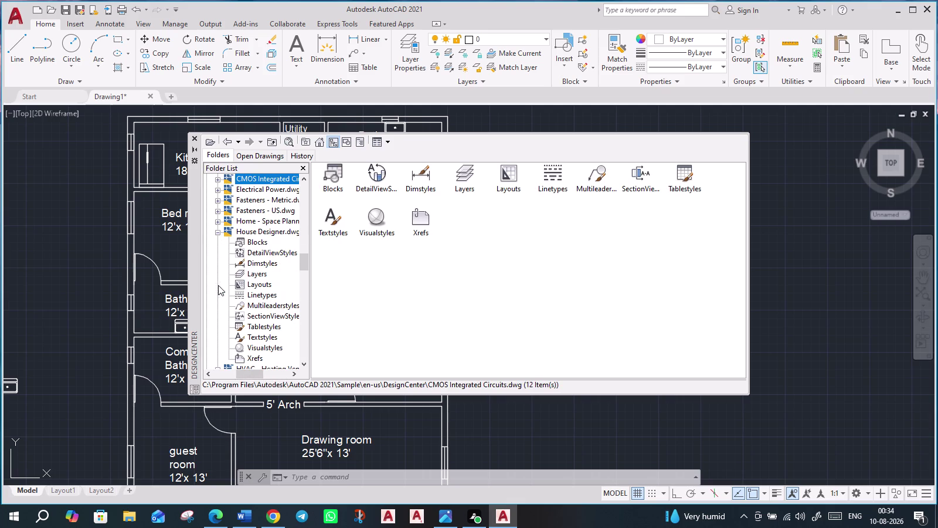
click(250, 240)
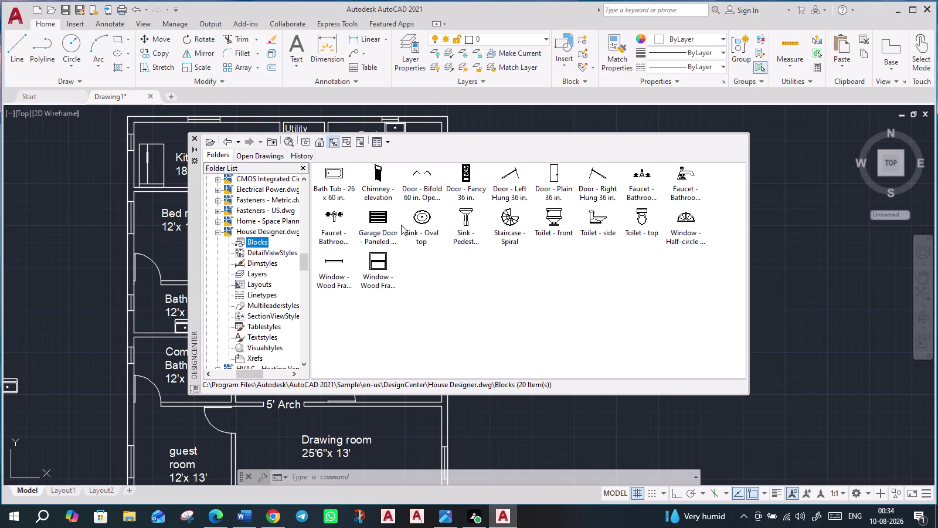